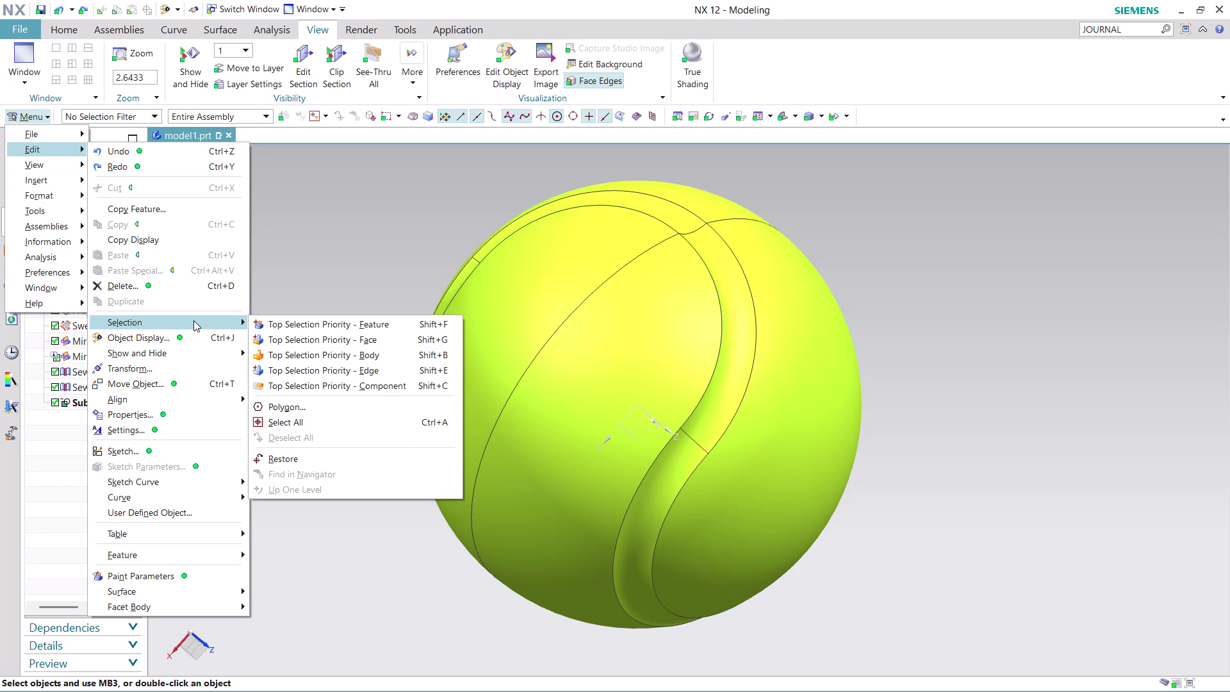
Browse the Edit > Selection menu, then list the faces overlapping at the seam in QuickPick.
click(324, 225)
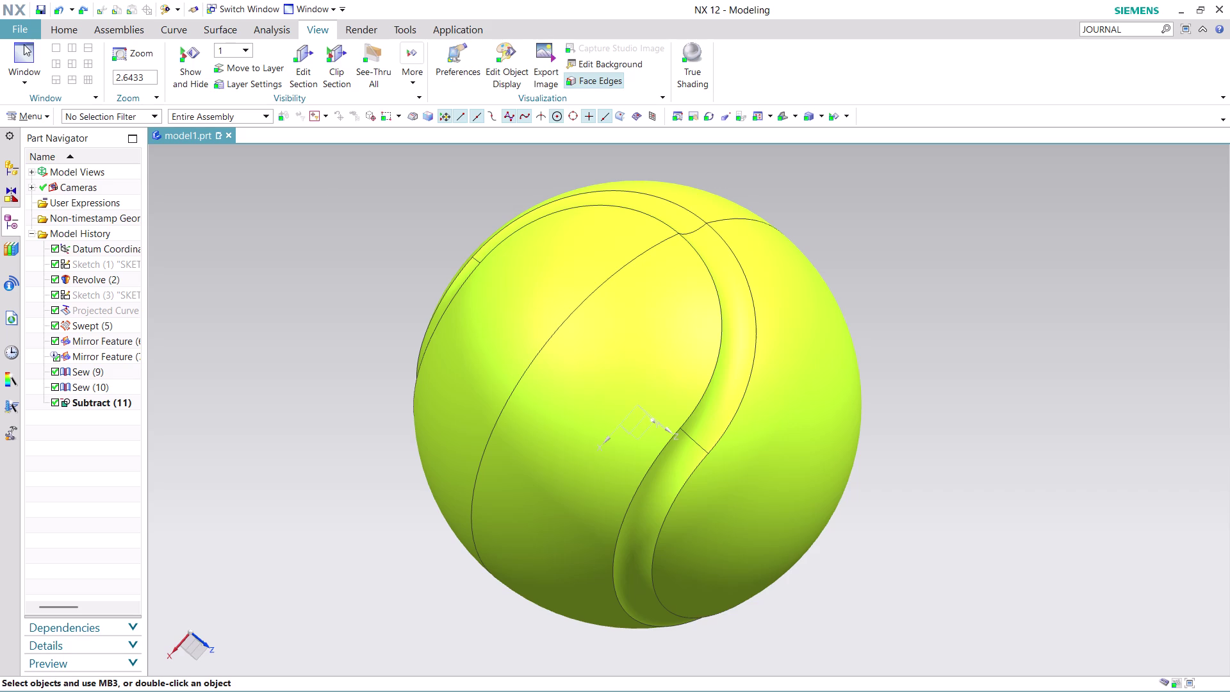
click(71, 29)
click(33, 118)
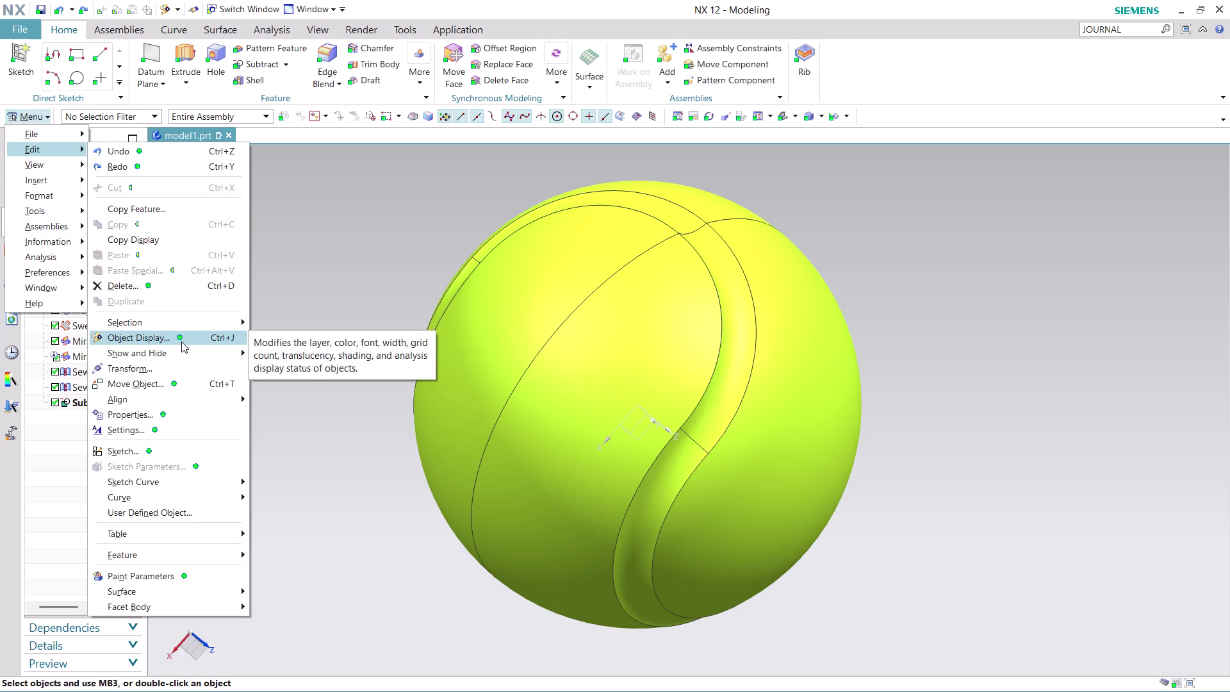
click(180, 318)
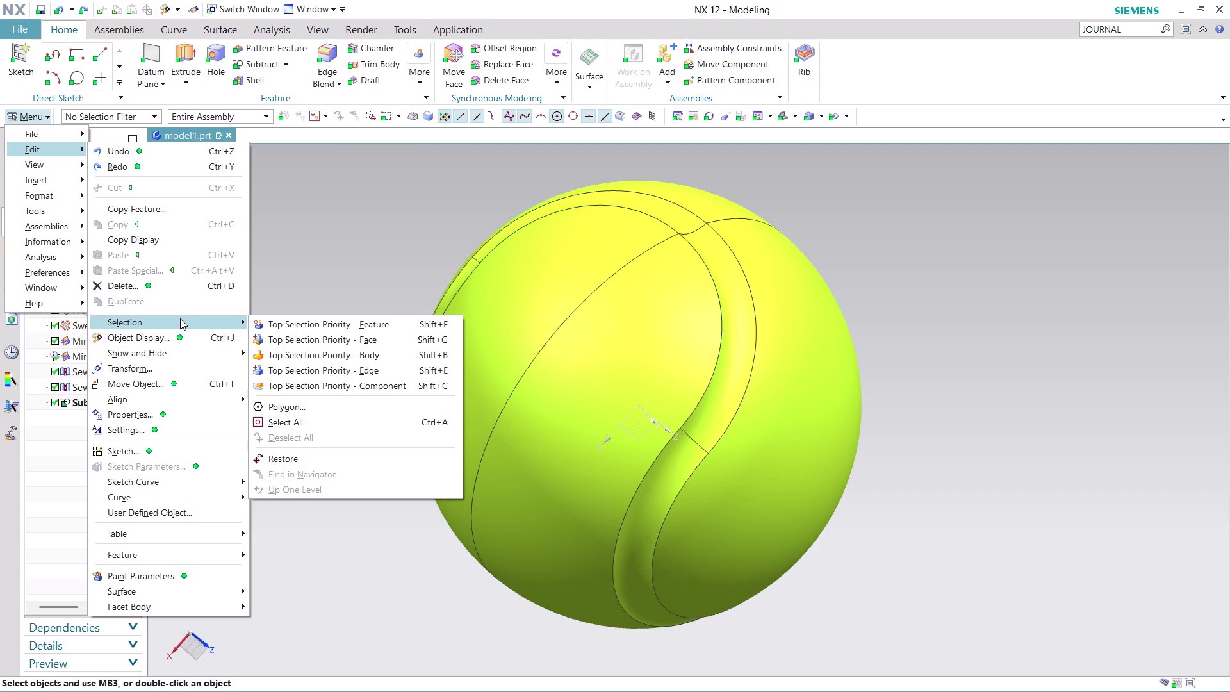
click(294, 342)
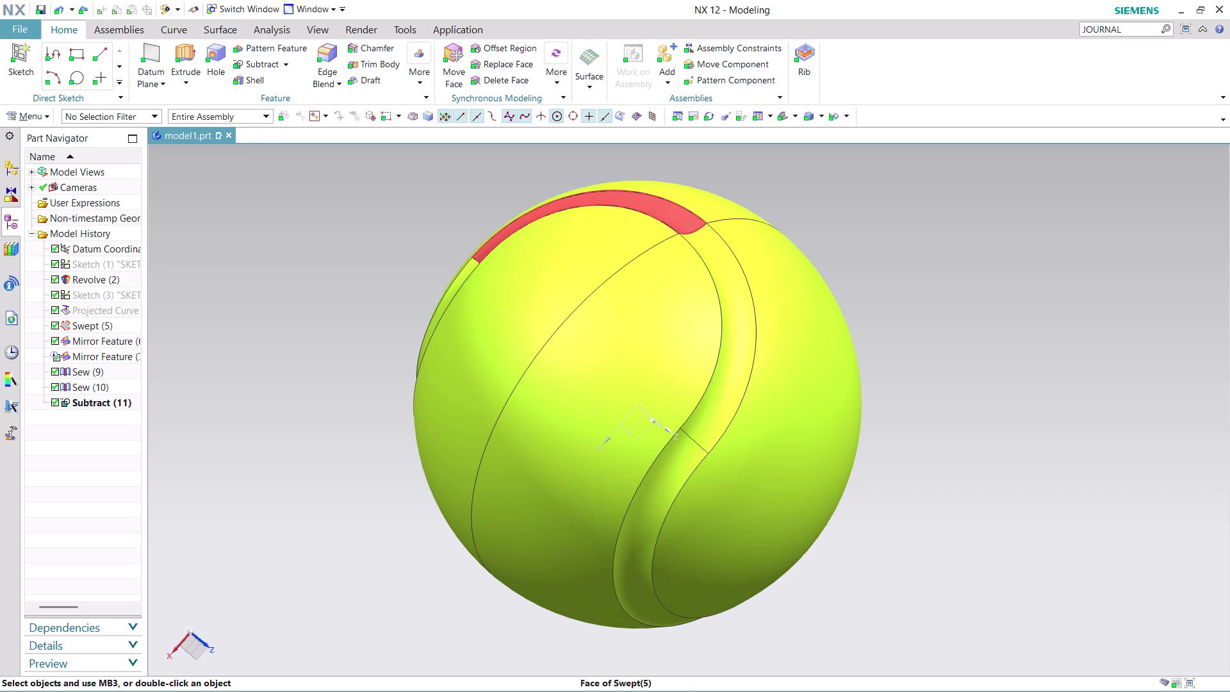
click(735, 296)
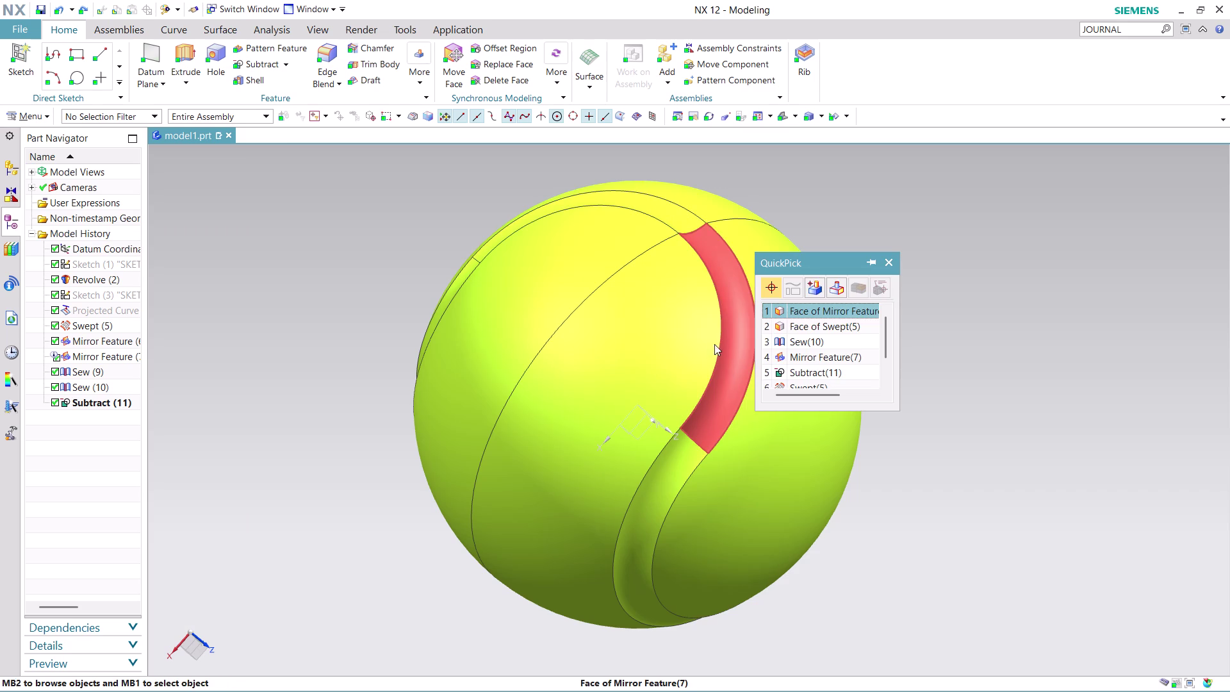
Select the two seam groove faces, orbiting to check the seam.
click(820, 309)
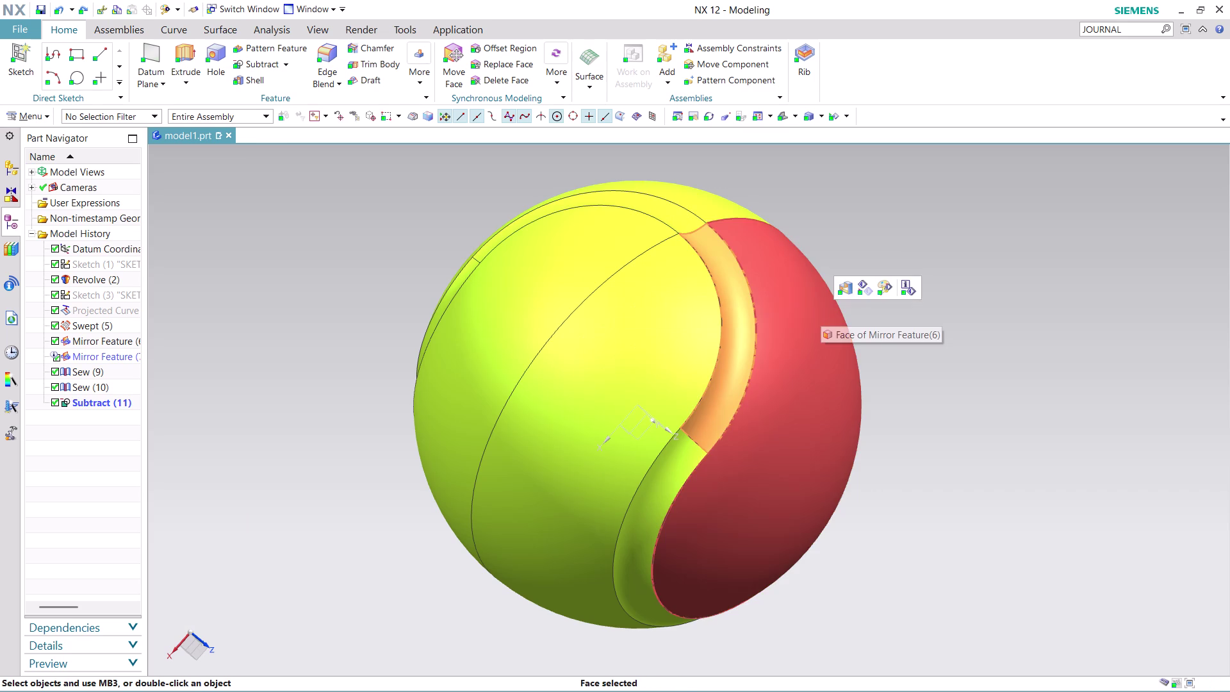
click(669, 211)
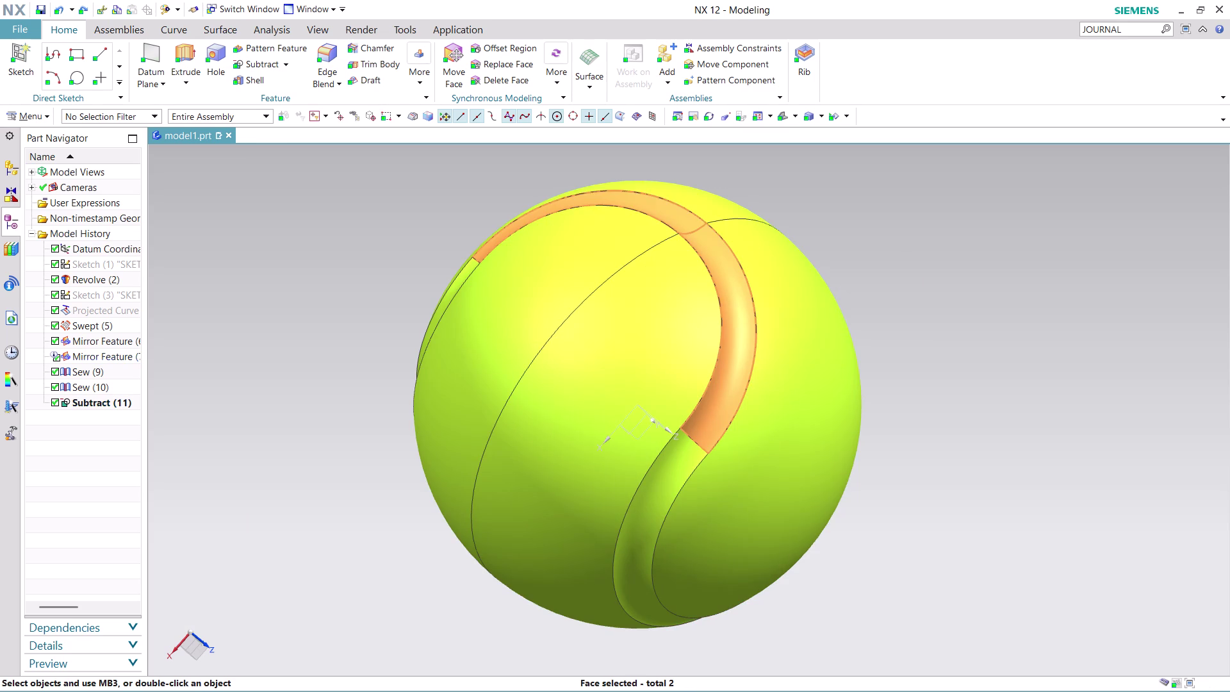
middle_drag(899, 270, 919, 223)
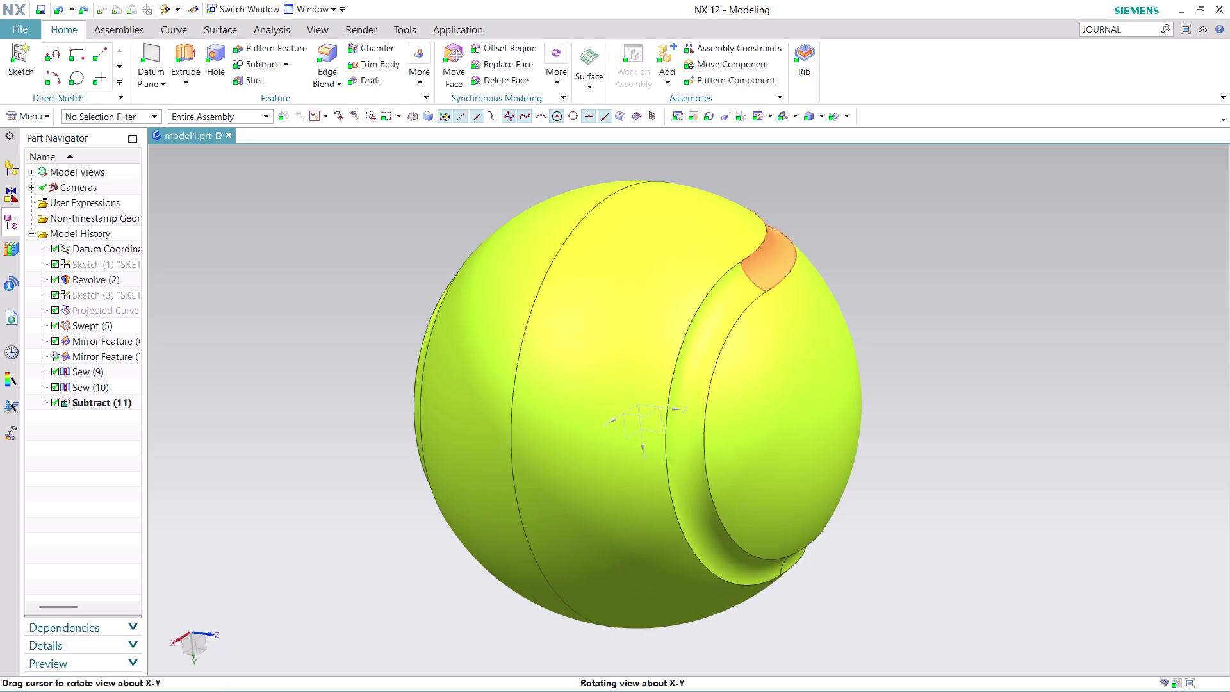
middle_drag(920, 222, 906, 276)
middle_click(906, 276)
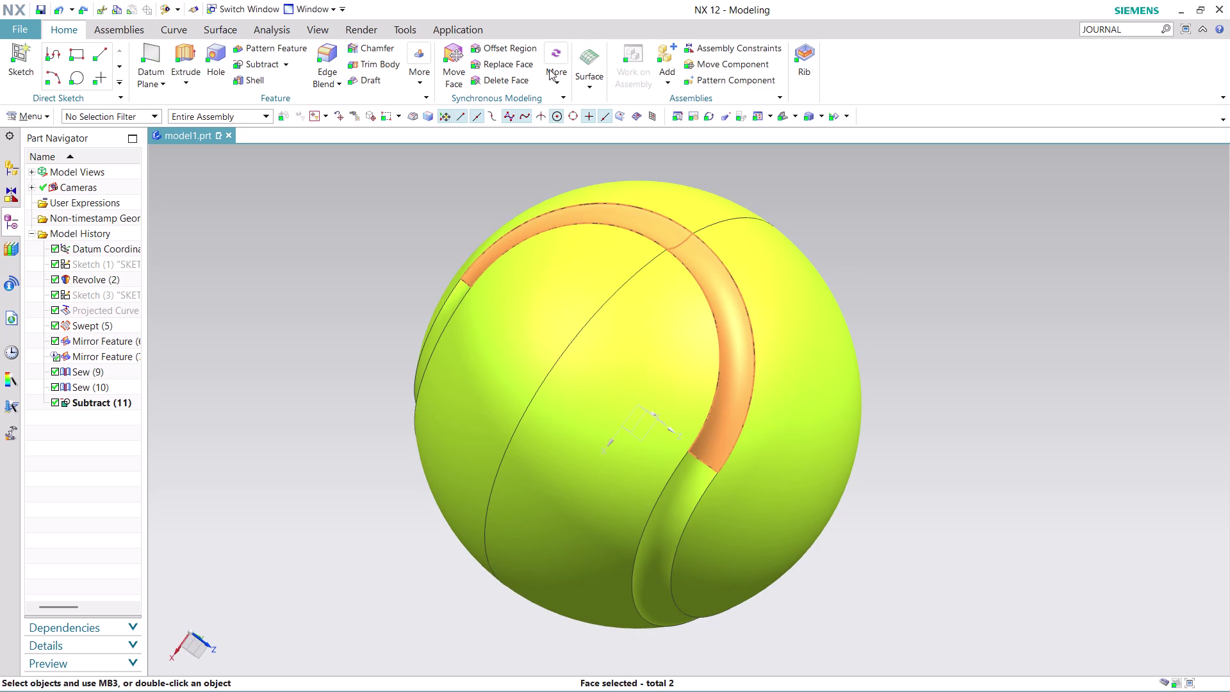
Recolour the selected seam faces White through Edit Object Display.
click(310, 29)
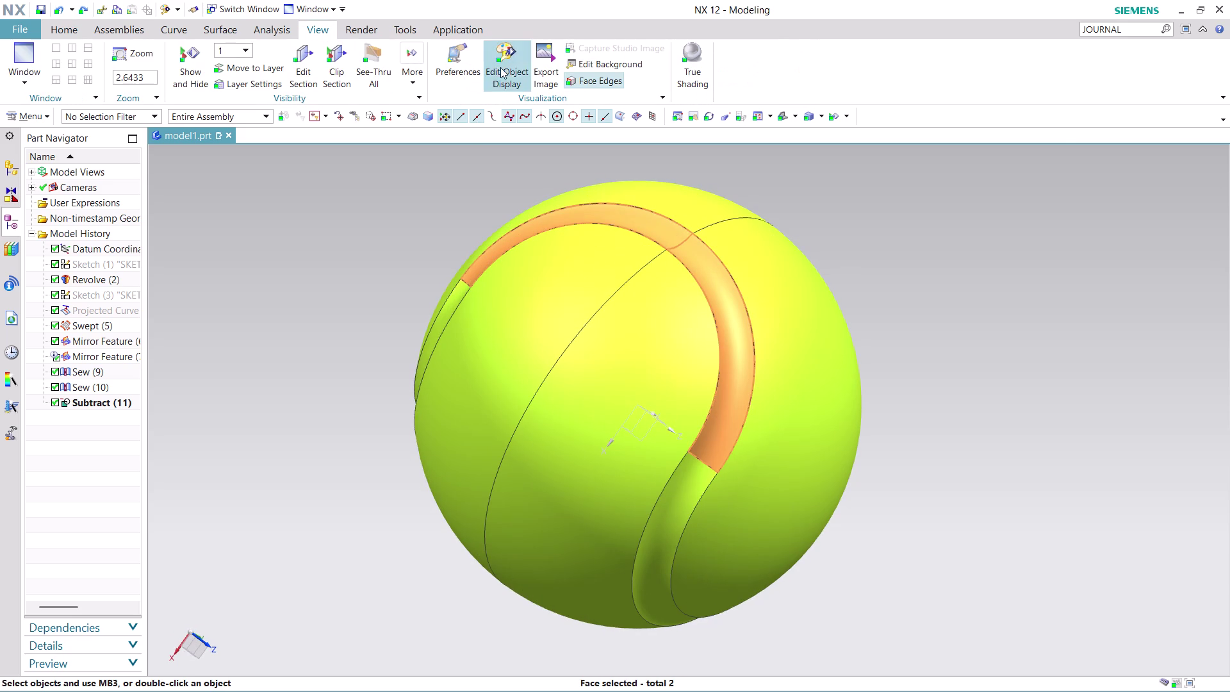
click(510, 68)
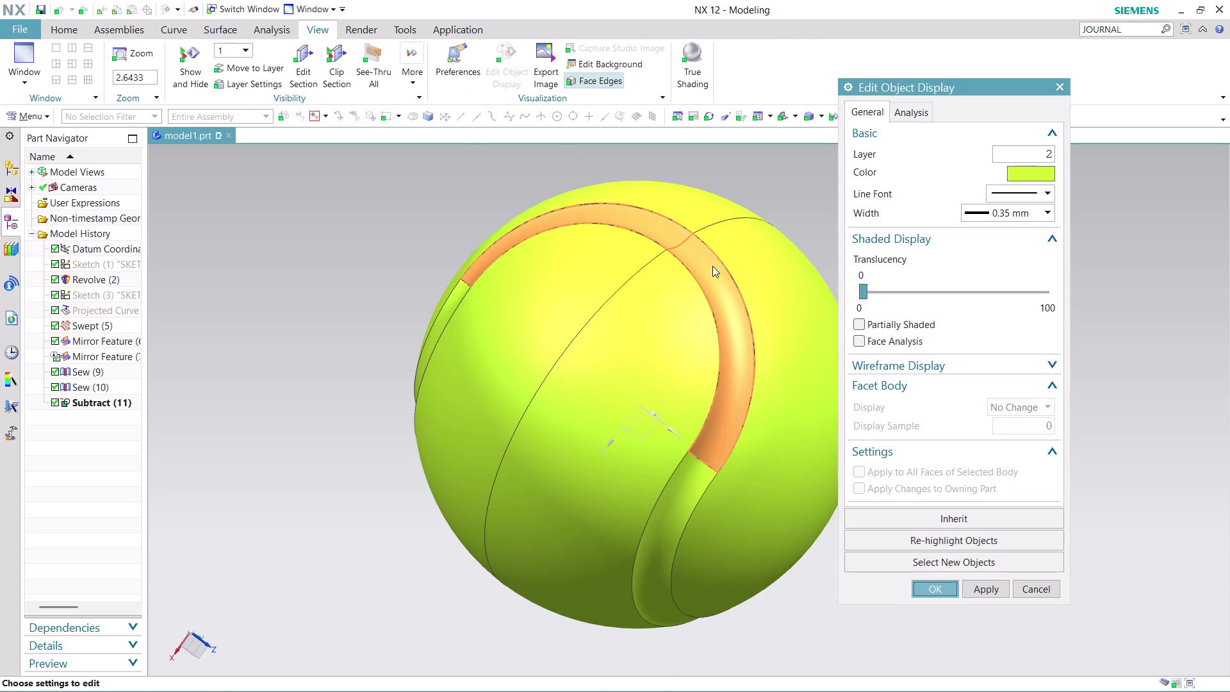
click(1032, 169)
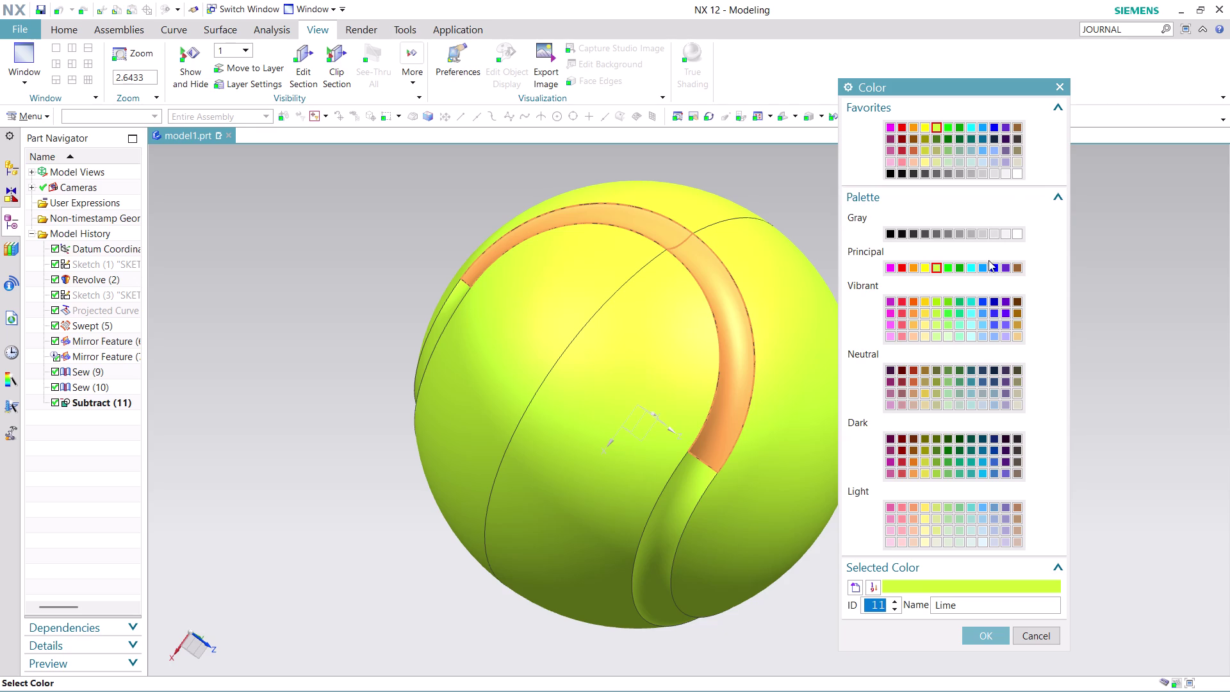
click(1021, 233)
click(985, 633)
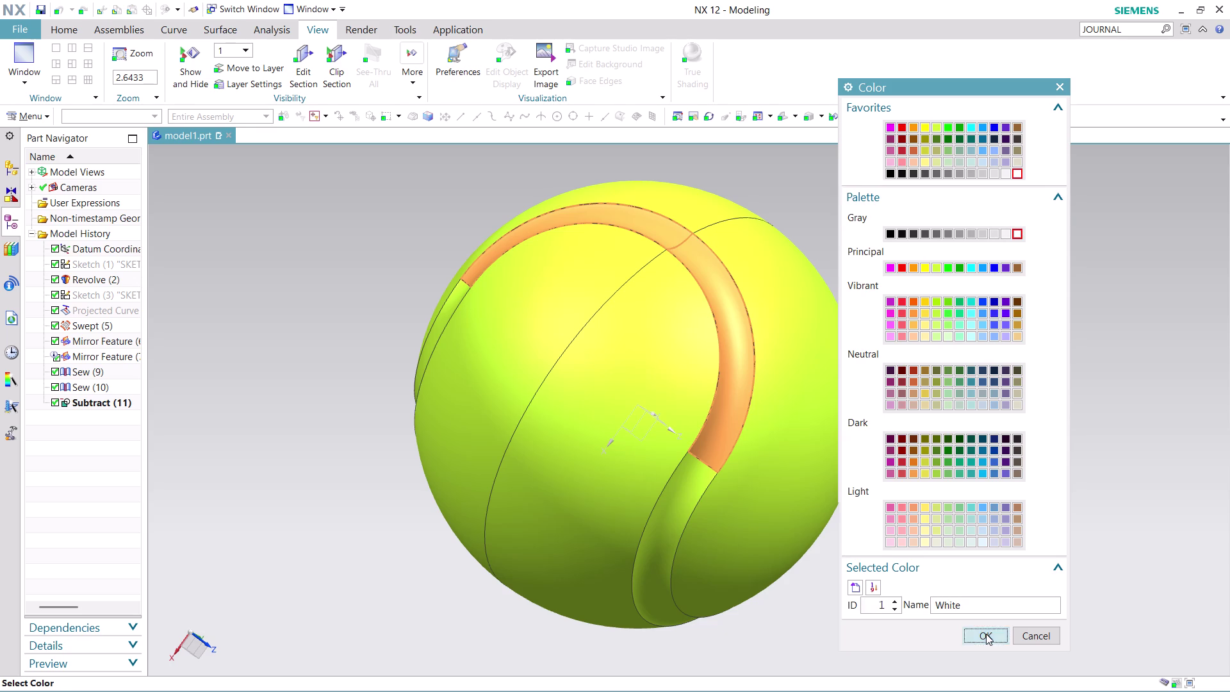
click(982, 588)
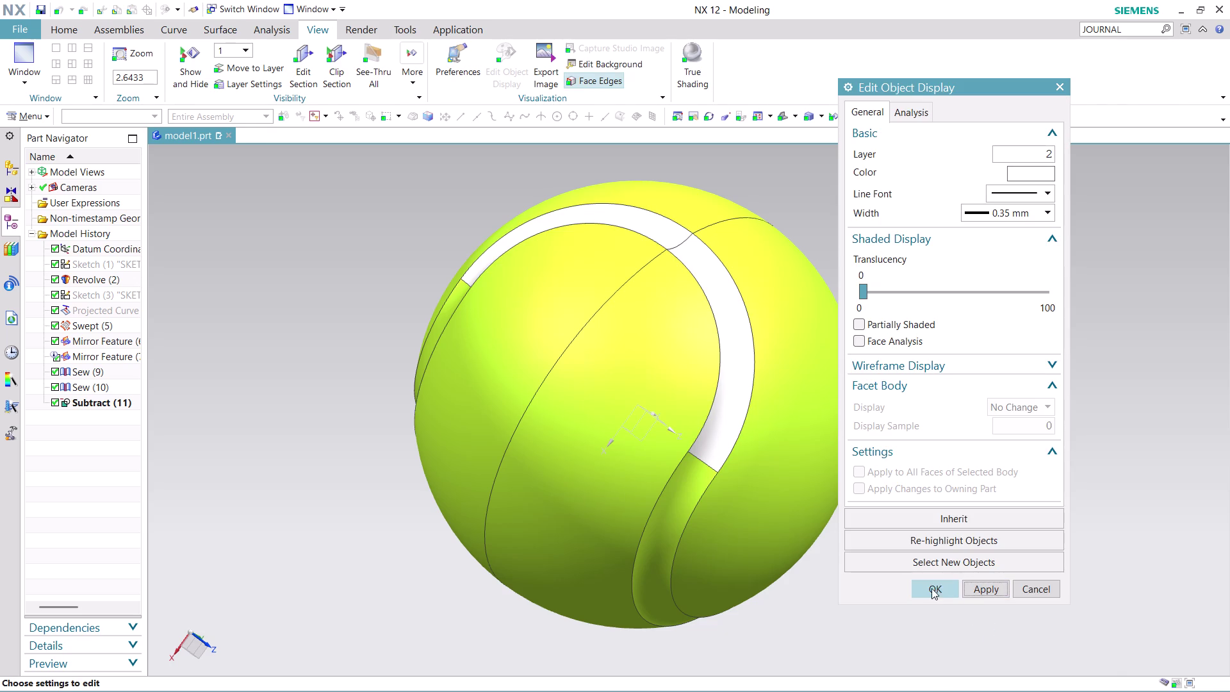
click(931, 588)
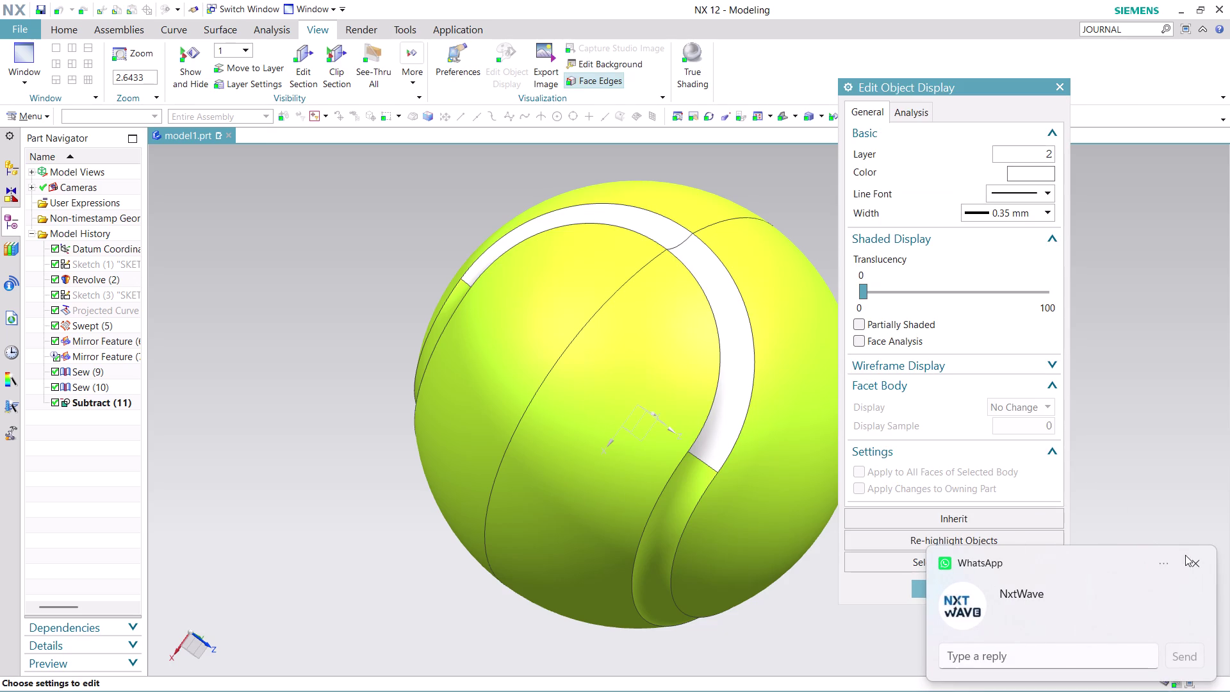
click(1191, 564)
click(943, 589)
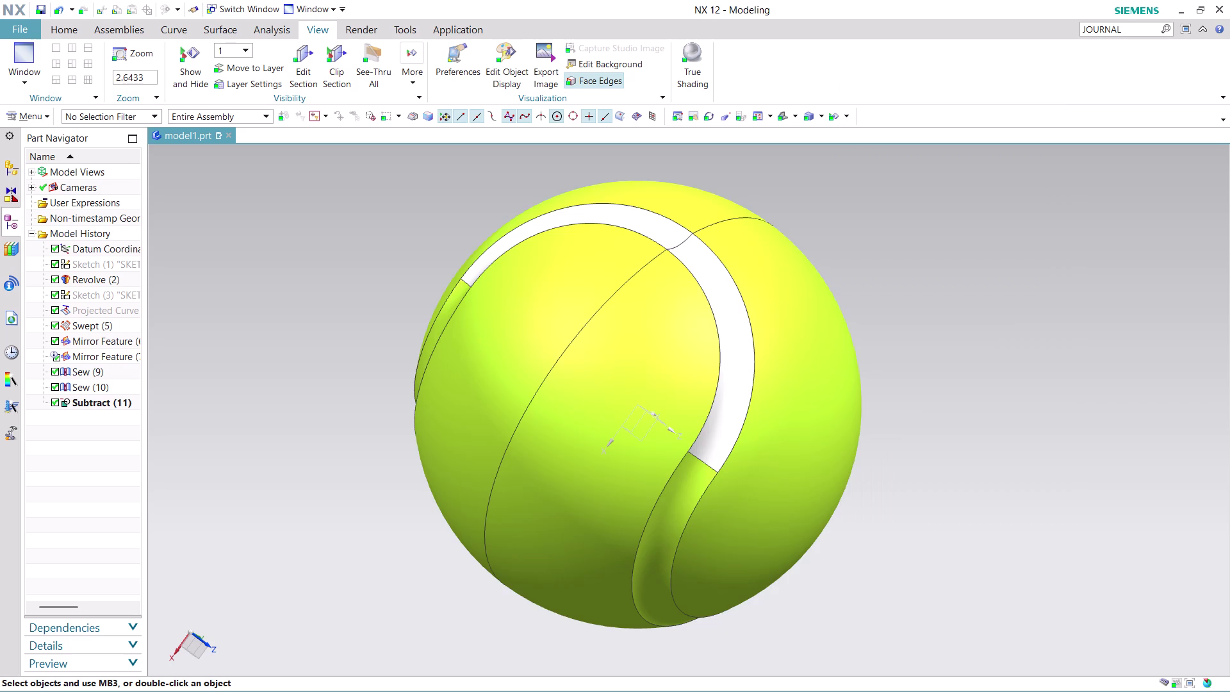
Orbit the ball to inspect the white seam and browse the main menu.
scroll(down, 3)
scroll(up, 3)
middle_drag(888, 398, 613, 442)
scroll(up, 3)
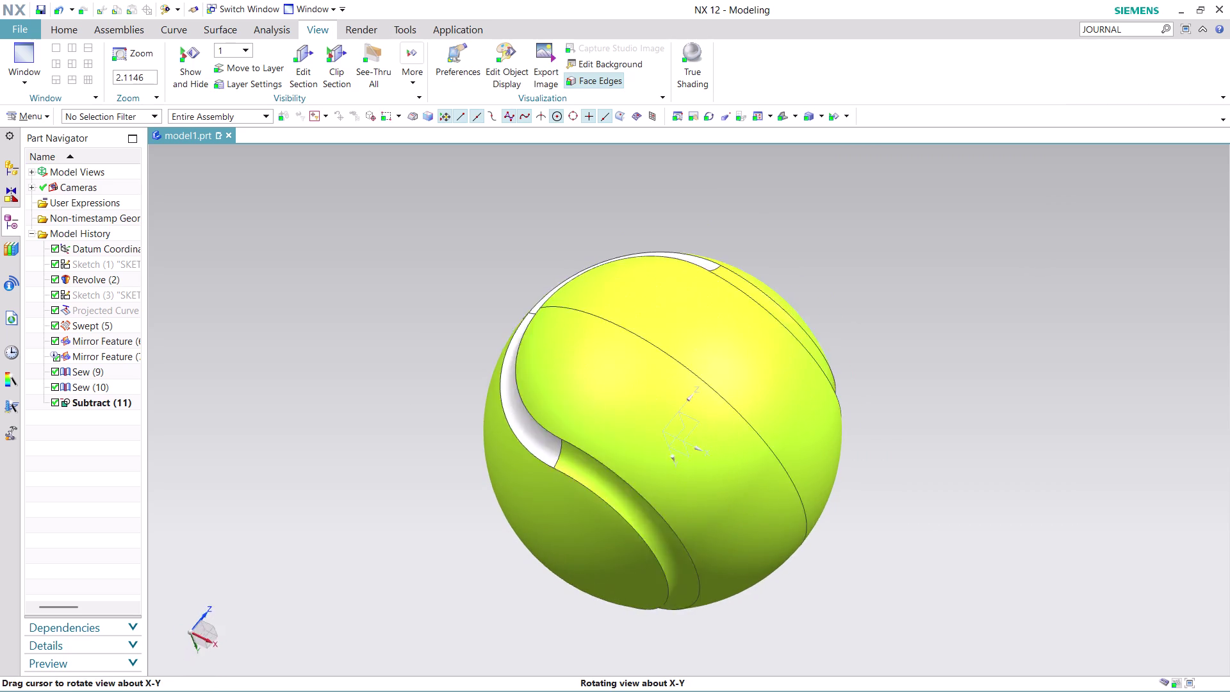
middle_drag(612, 443, 465, 526)
middle_drag(468, 519, 475, 516)
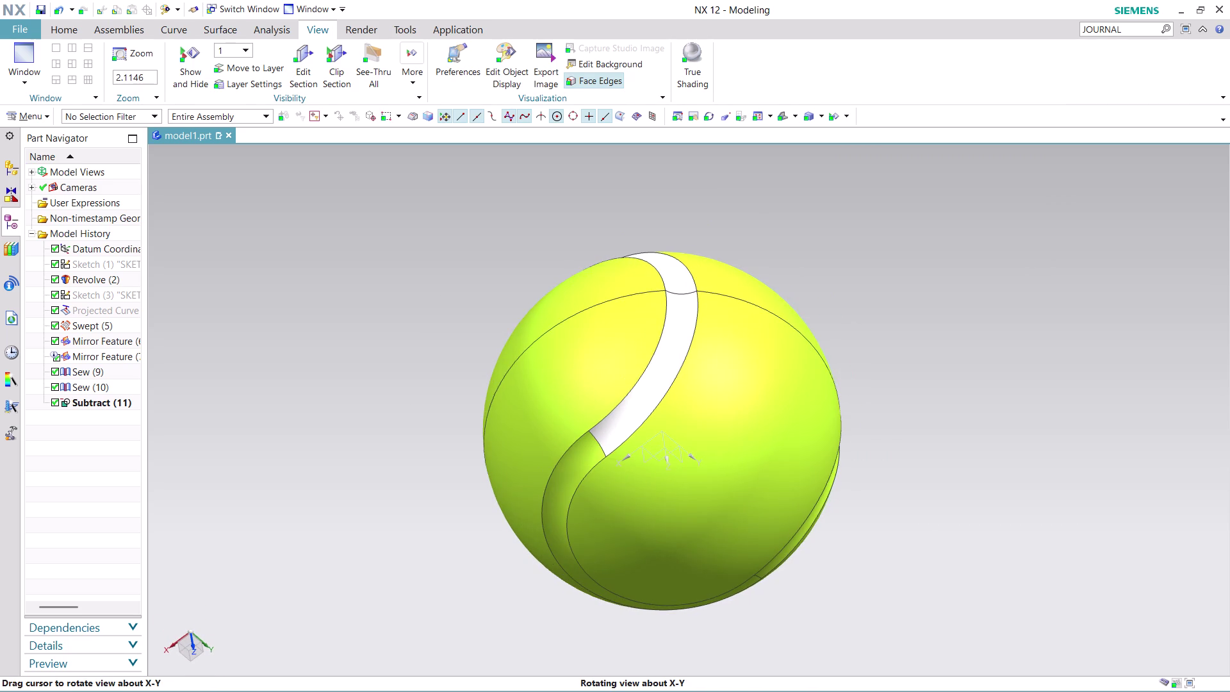
middle_drag(475, 516, 476, 518)
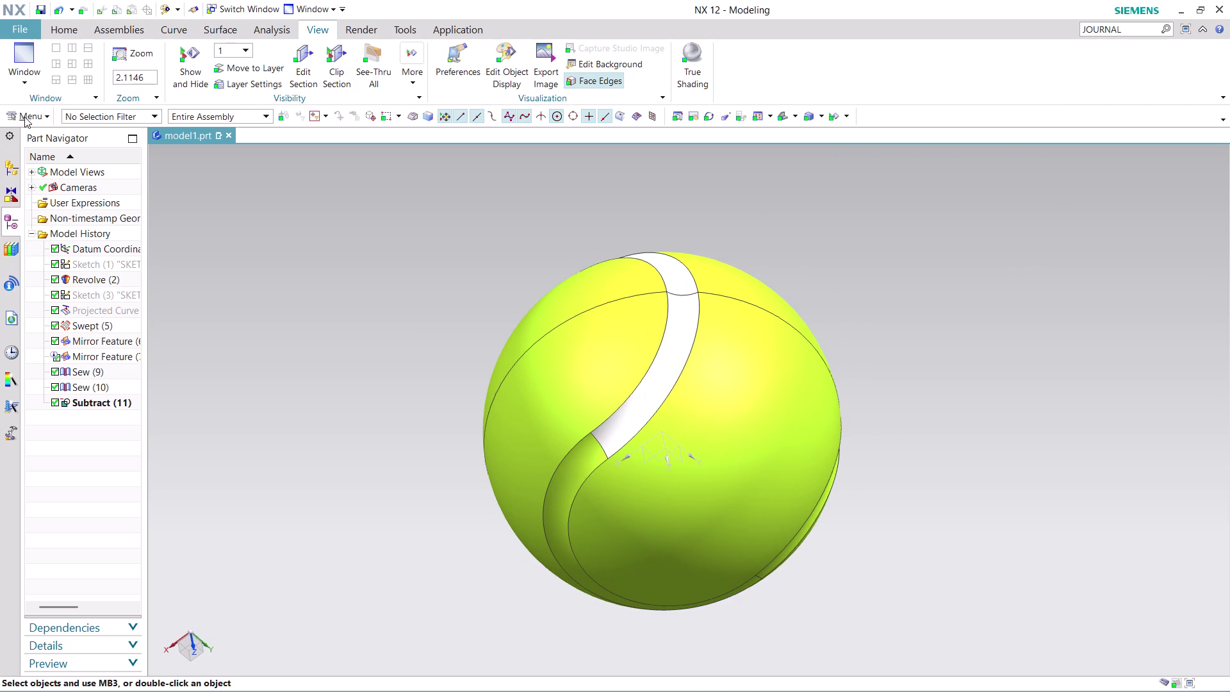
click(26, 116)
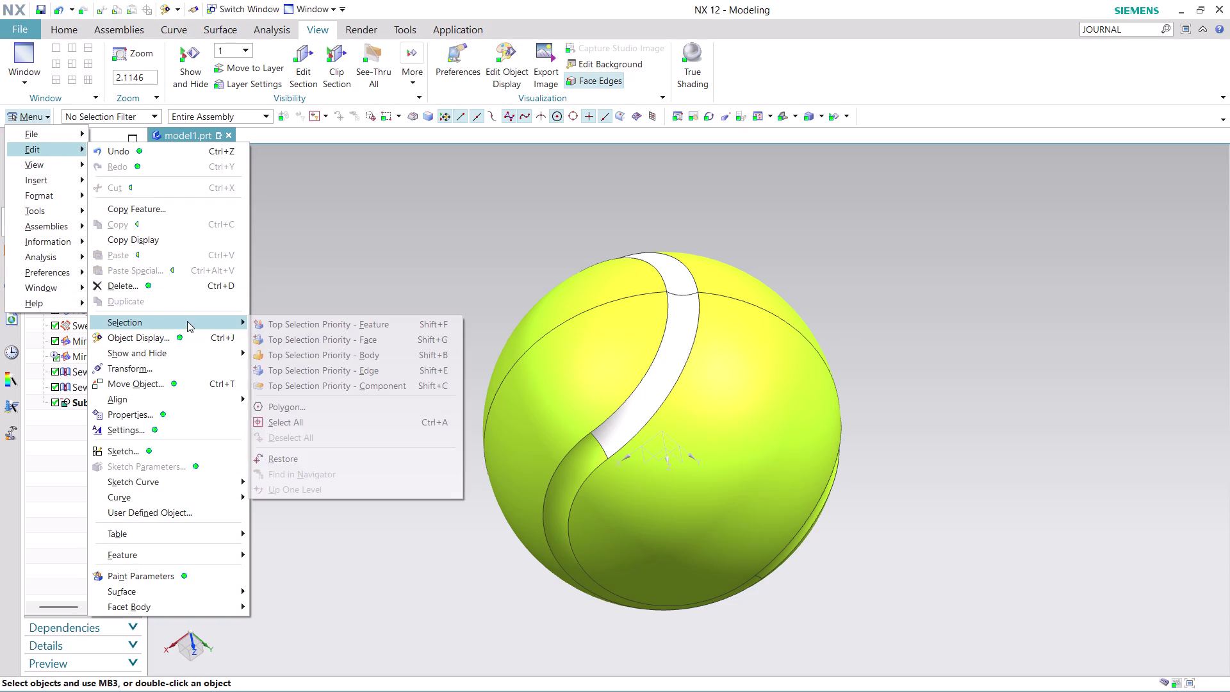
click(375, 337)
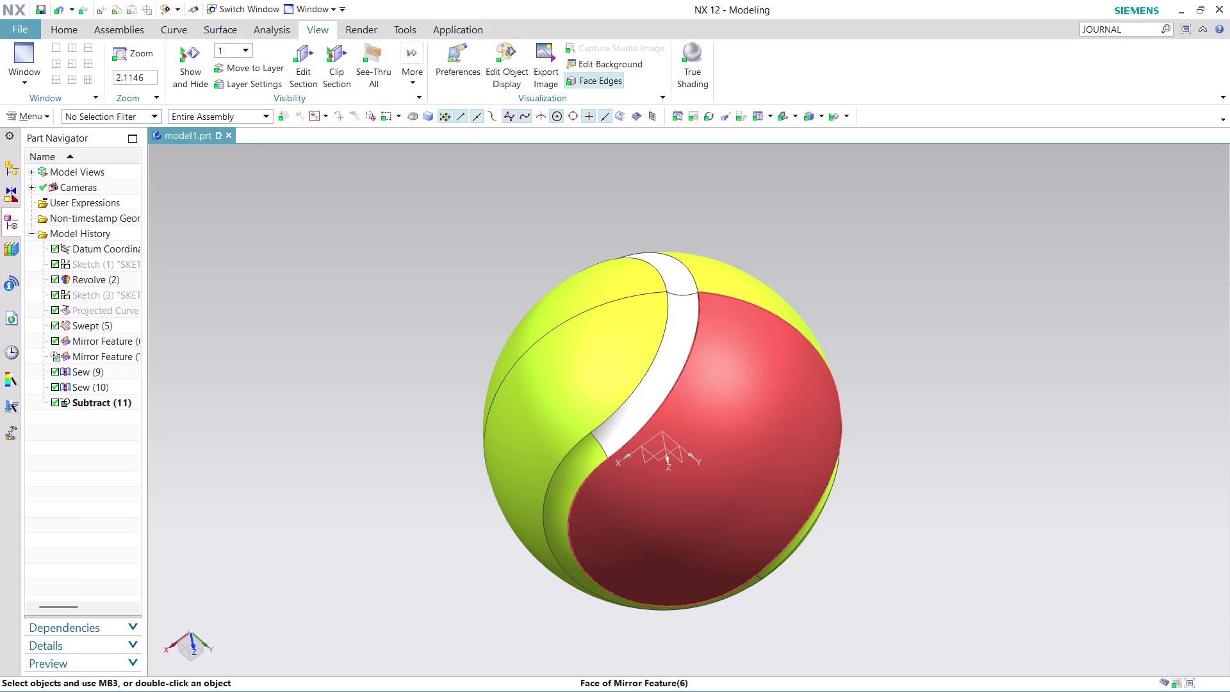
Select the remaining seam groove faces and open Edit Object Display for them.
click(584, 470)
scroll(down, 3)
middle_drag(909, 456, 893, 431)
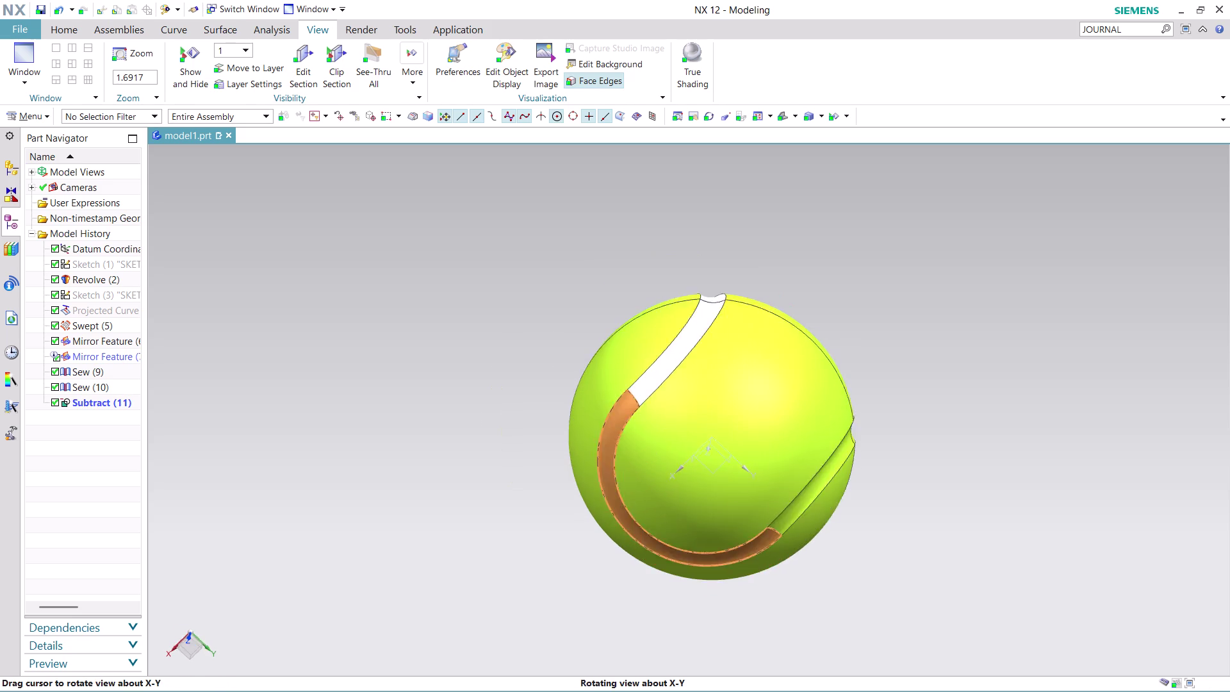
middle_drag(893, 431, 830, 391)
click(715, 390)
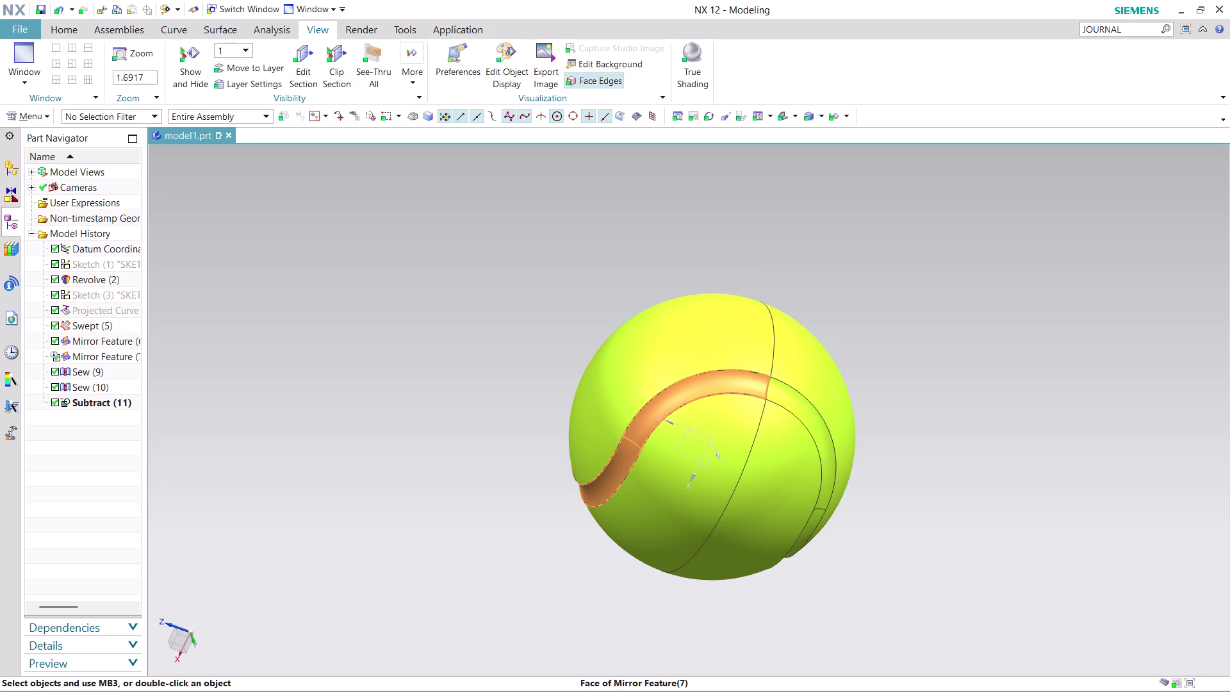
click(799, 399)
middle_drag(894, 440, 835, 374)
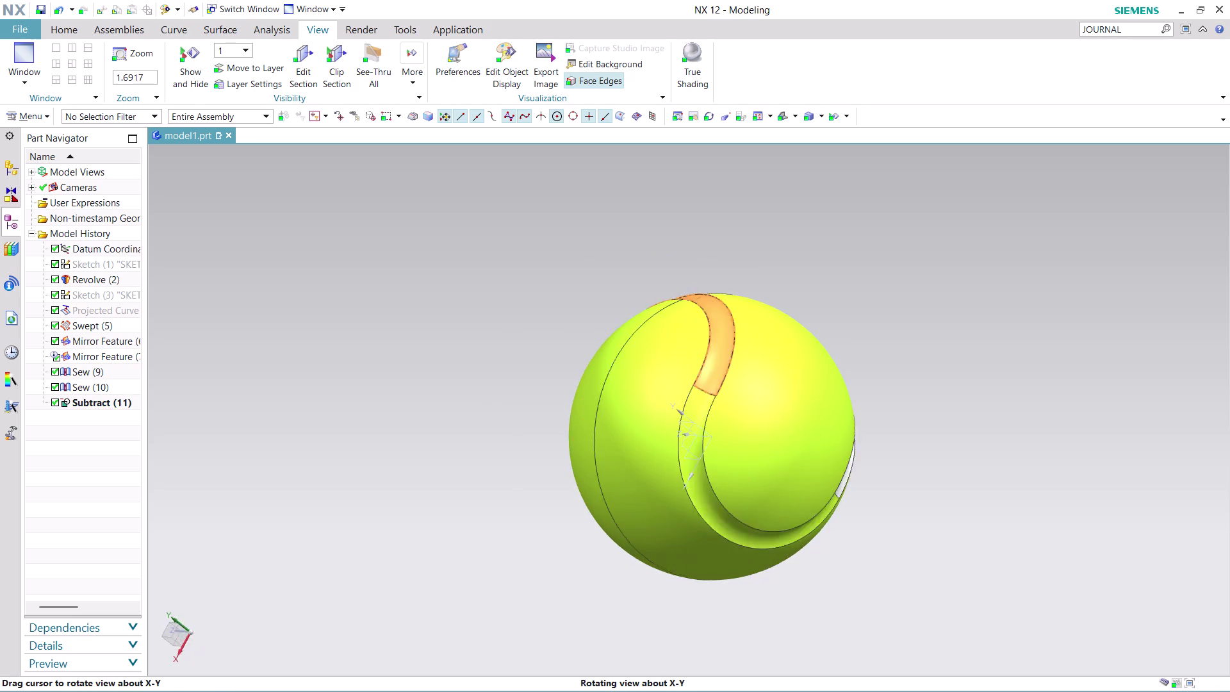
middle_drag(835, 374, 795, 326)
click(750, 426)
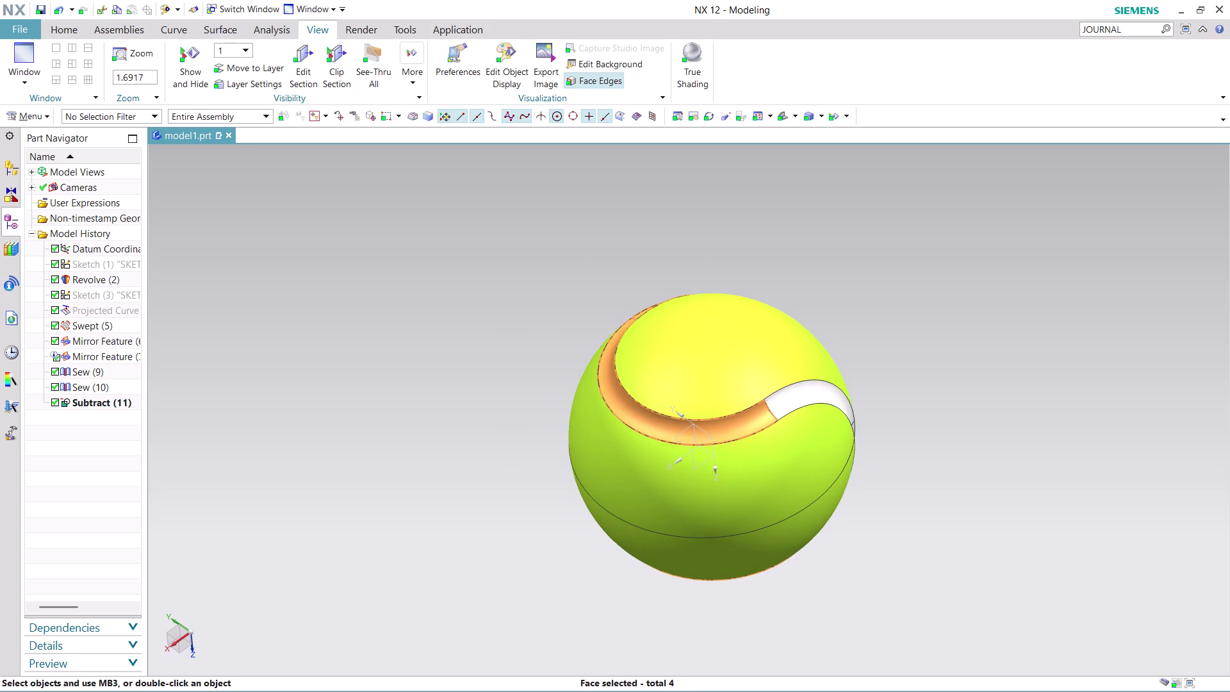
middle_drag(854, 312, 895, 380)
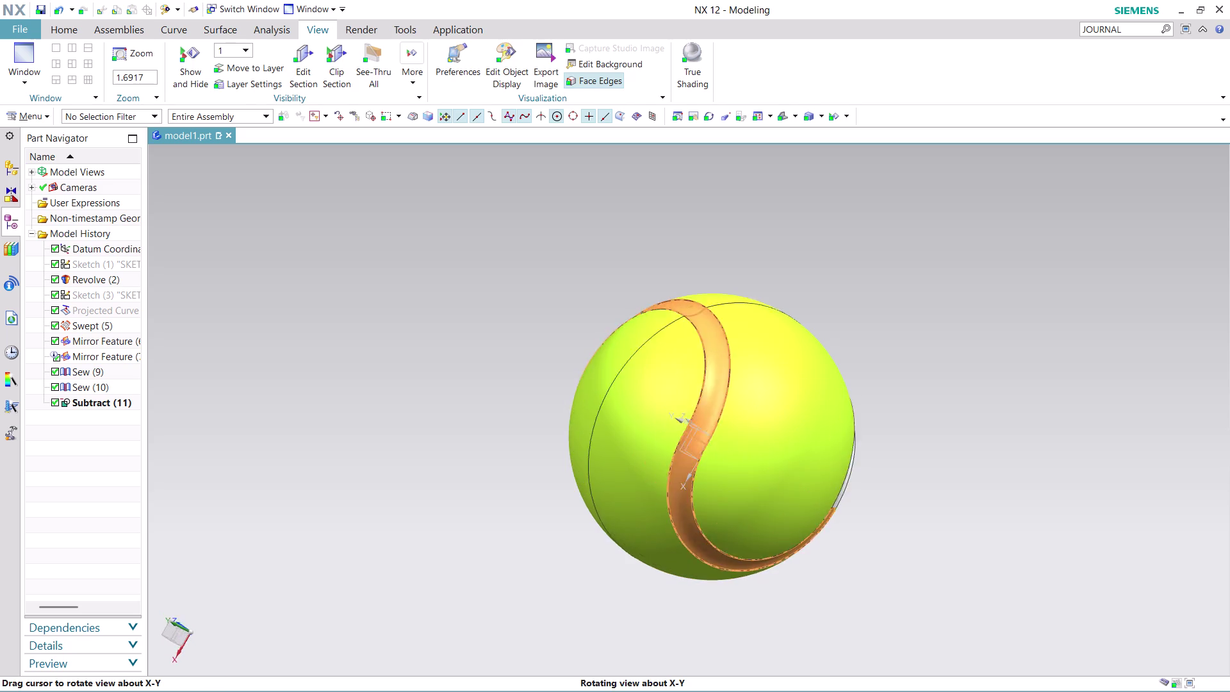
middle_drag(895, 379, 757, 541)
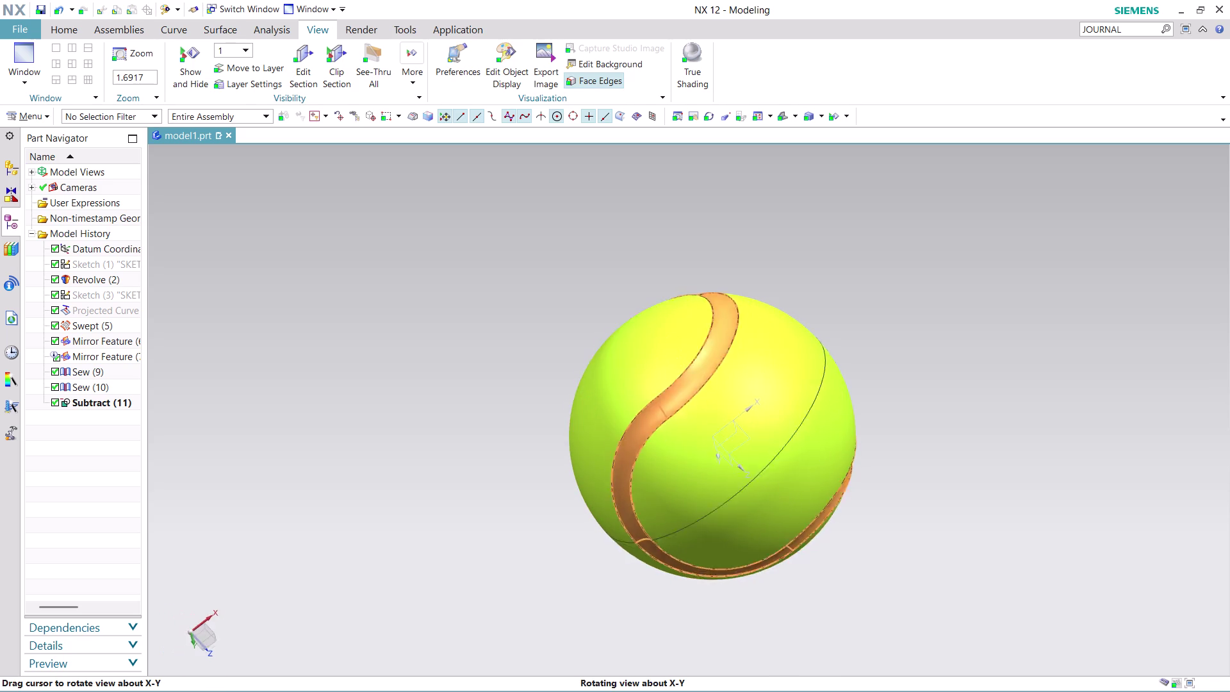
middle_drag(757, 541, 650, 342)
middle_drag(650, 341, 645, 333)
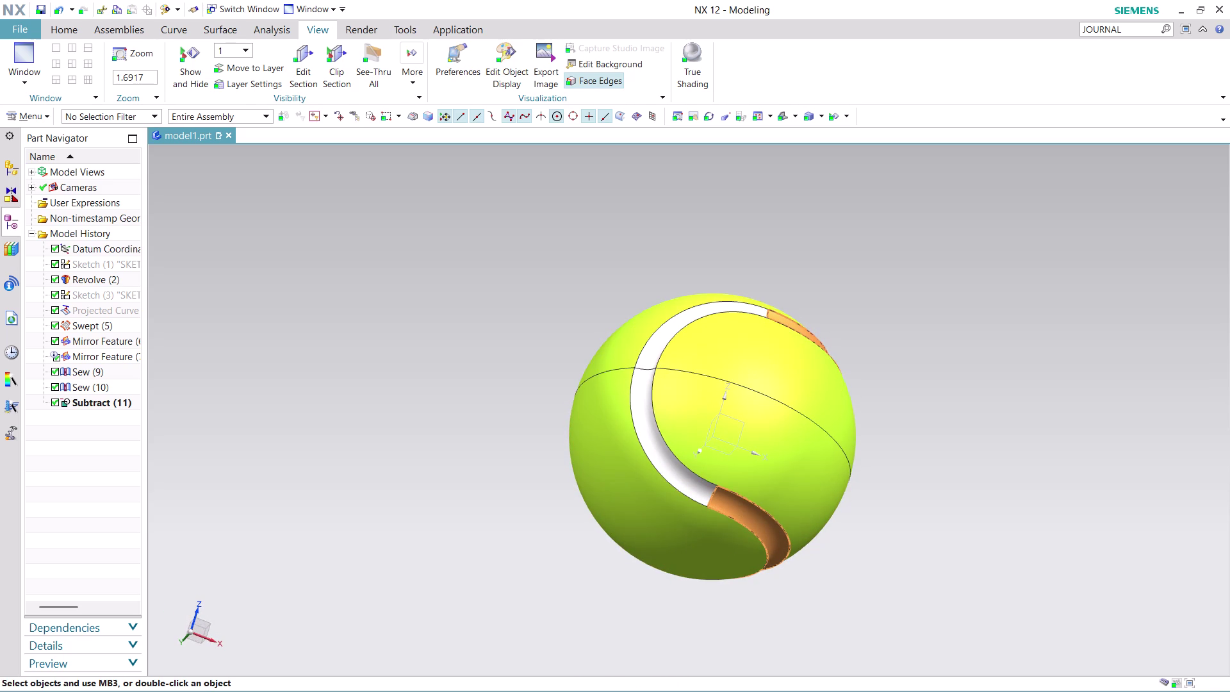
click(515, 52)
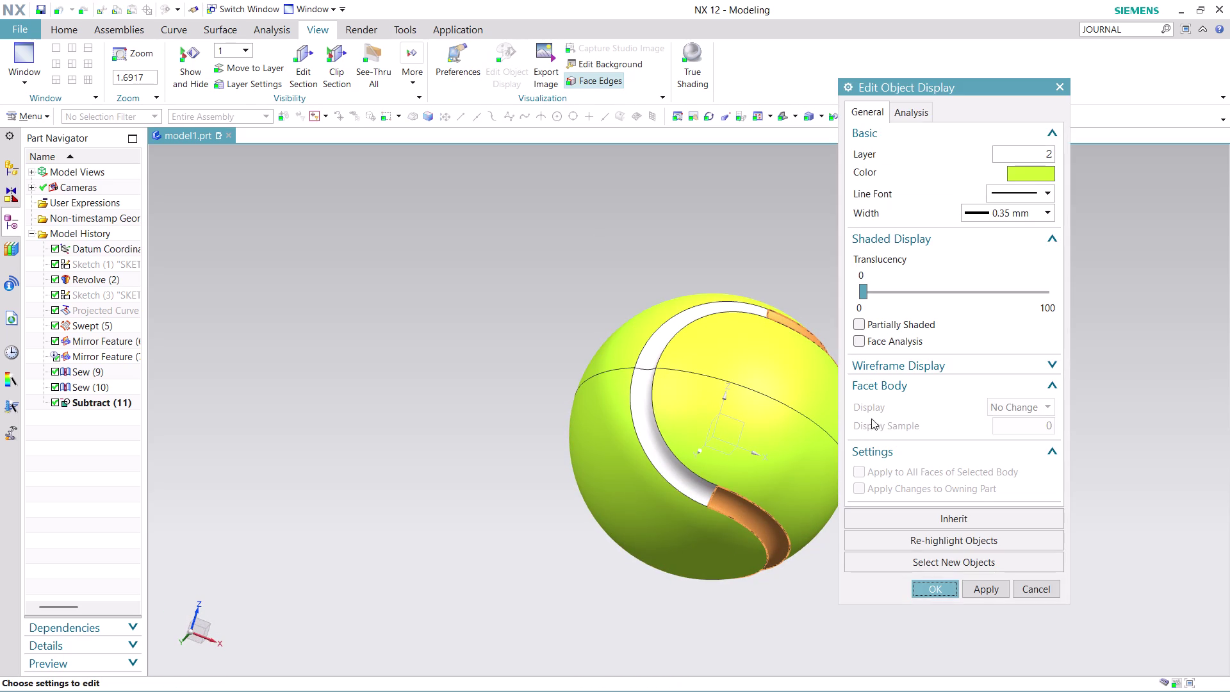
Set the seam faces to layer 1 and colour White.
click(1028, 154)
drag(1043, 152, 1063, 148)
key(1)
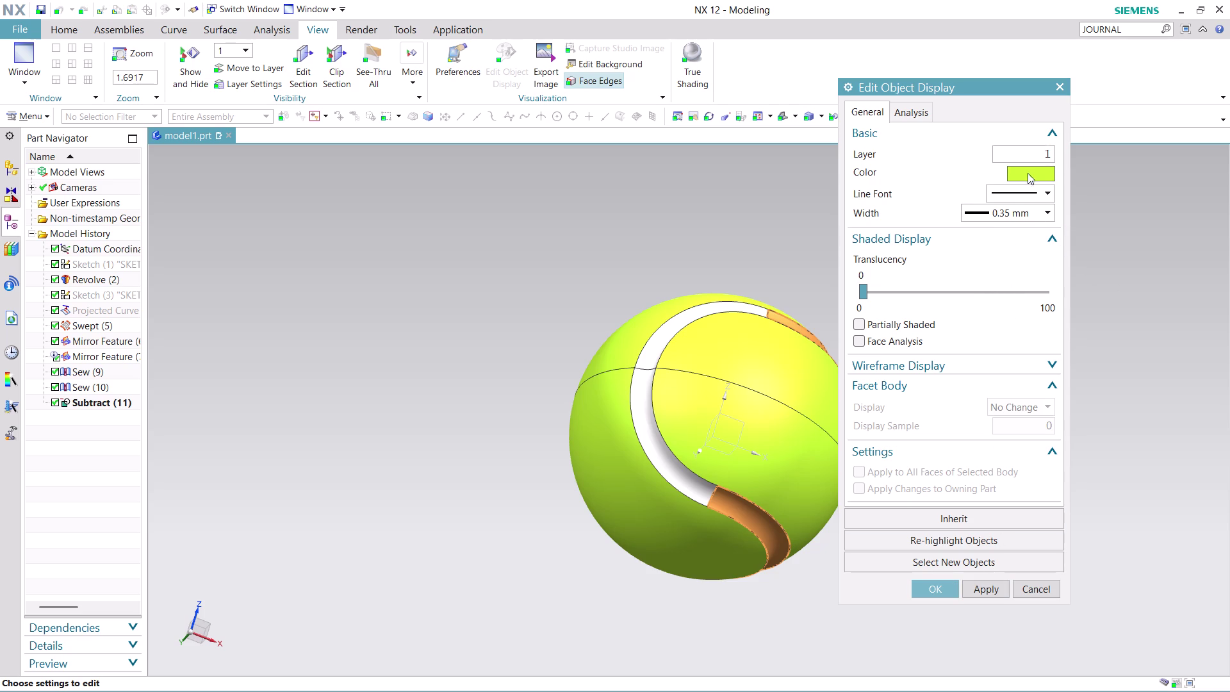
click(1027, 169)
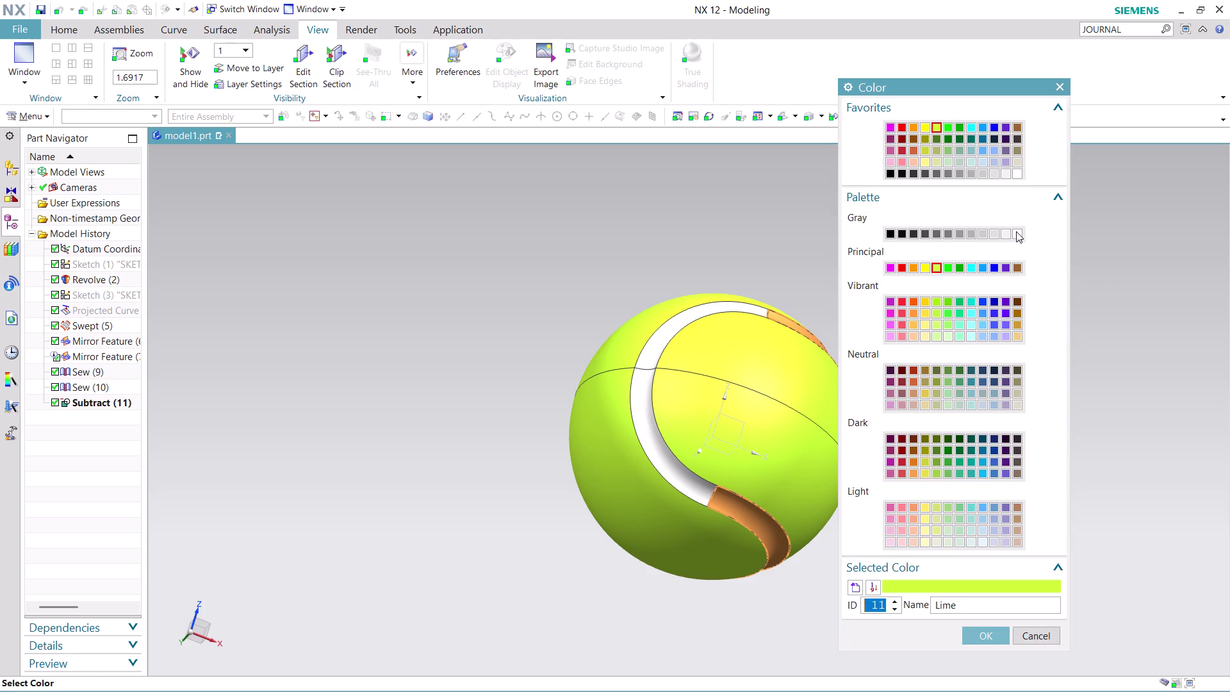
click(1018, 172)
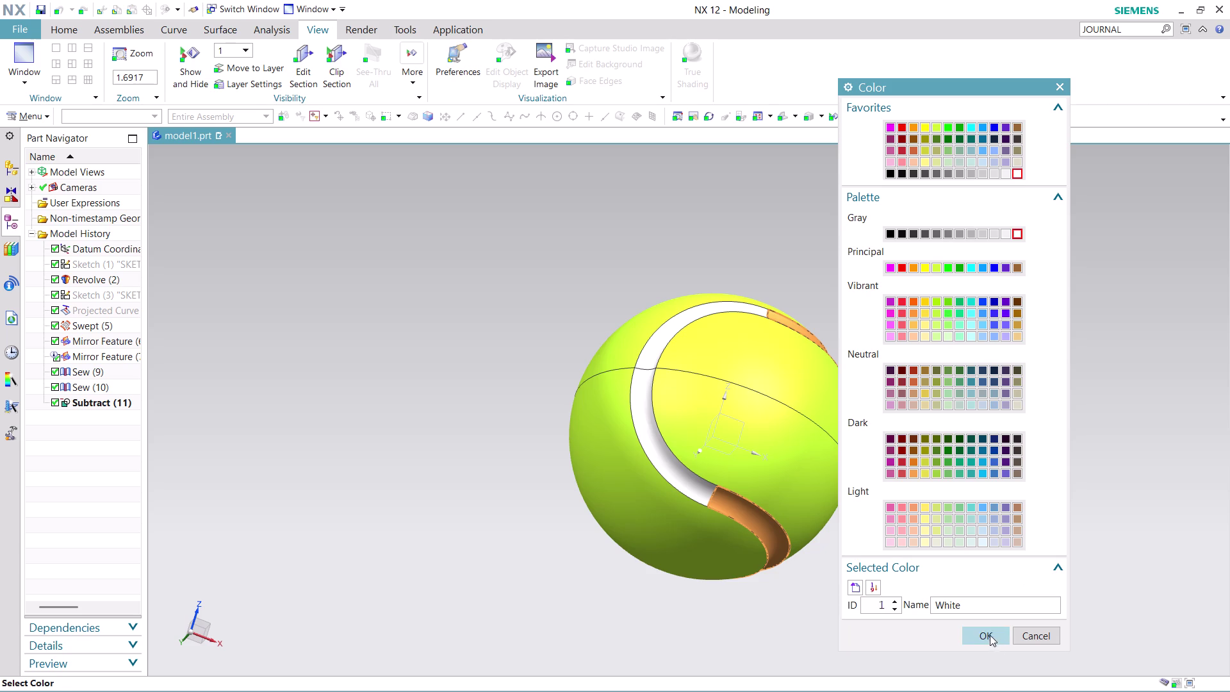
click(990, 631)
Apply the white colour, close Edit Object Display, and orbit to inspect the seam.
click(986, 583)
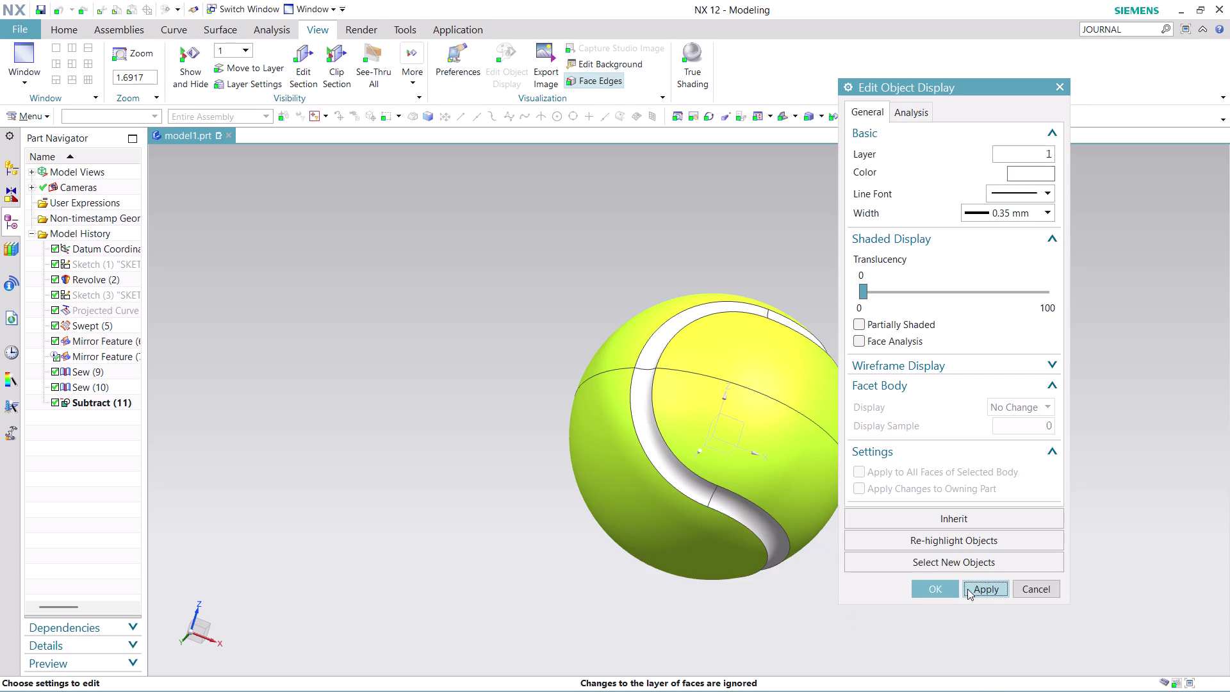
click(947, 584)
scroll(down, 3)
middle_drag(913, 588, 891, 528)
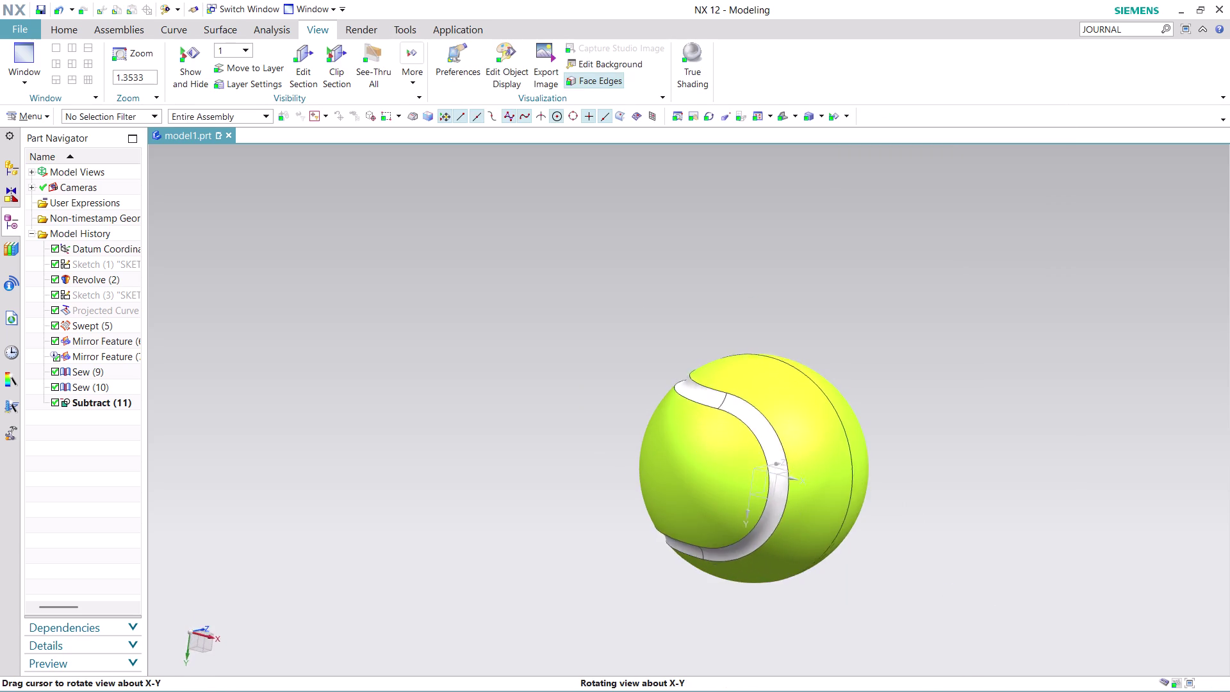
middle_drag(891, 527, 868, 335)
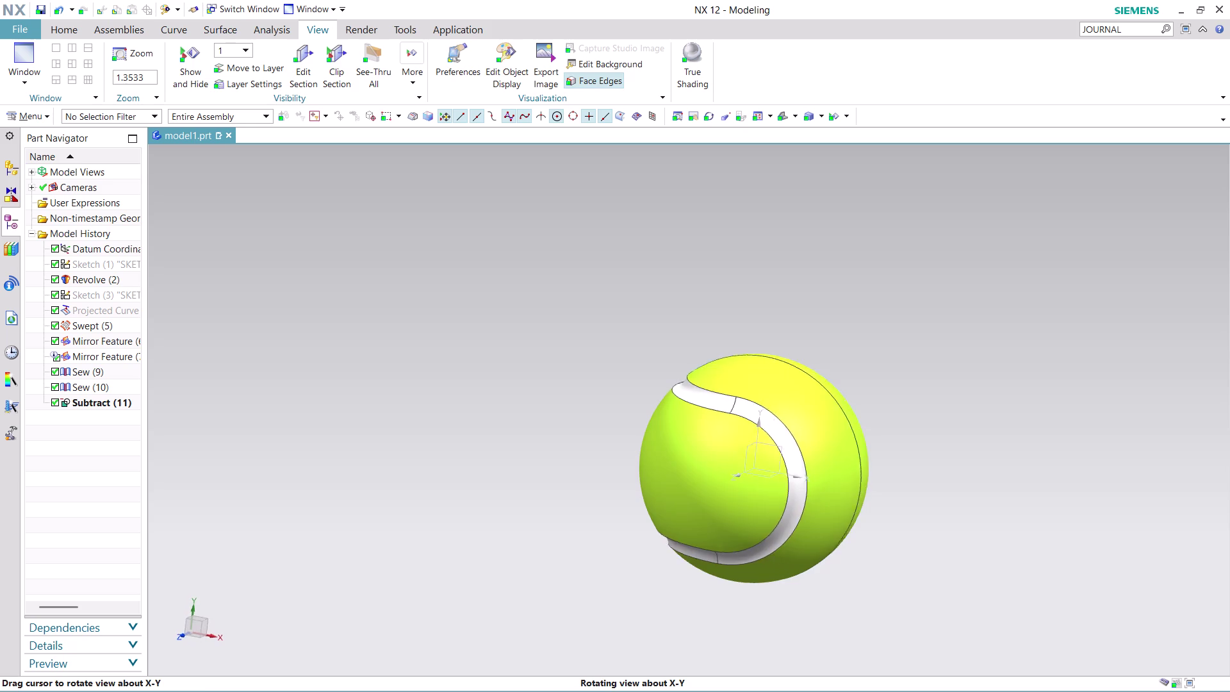
middle_drag(868, 335, 836, 336)
Orbit and zoom around the ball to follow the white seam on all sides.
scroll(down, 3)
scroll(up, 3)
middle_drag(887, 500, 870, 508)
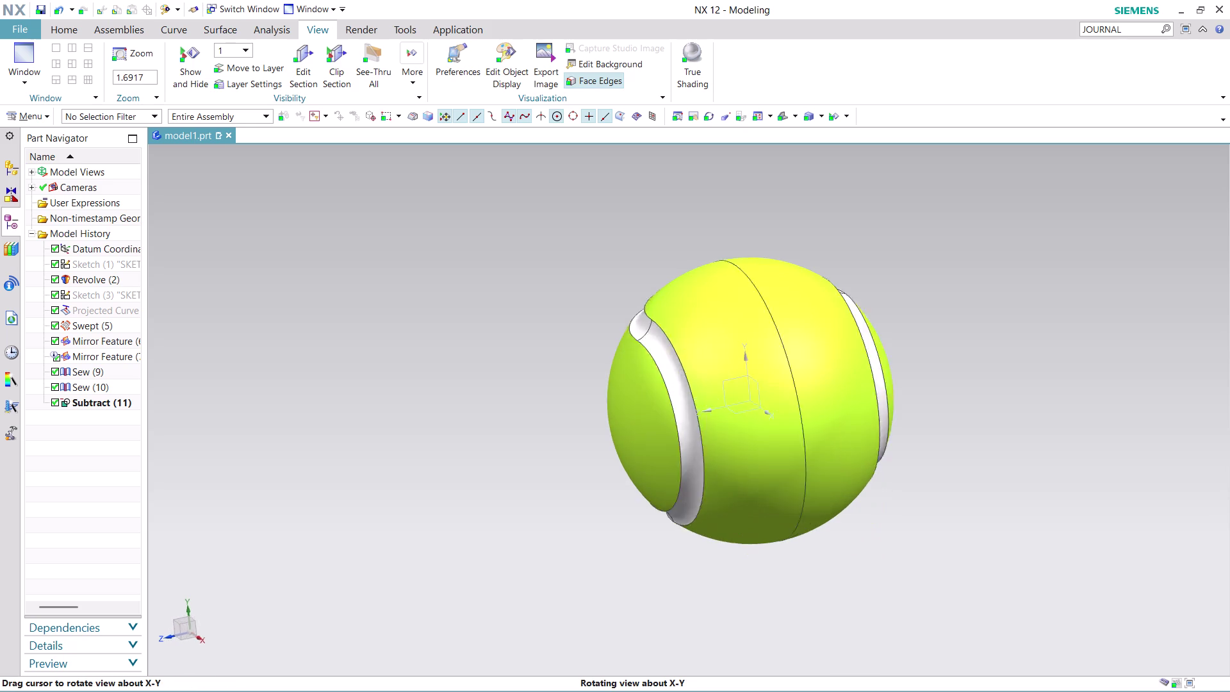
middle_drag(870, 507, 738, 510)
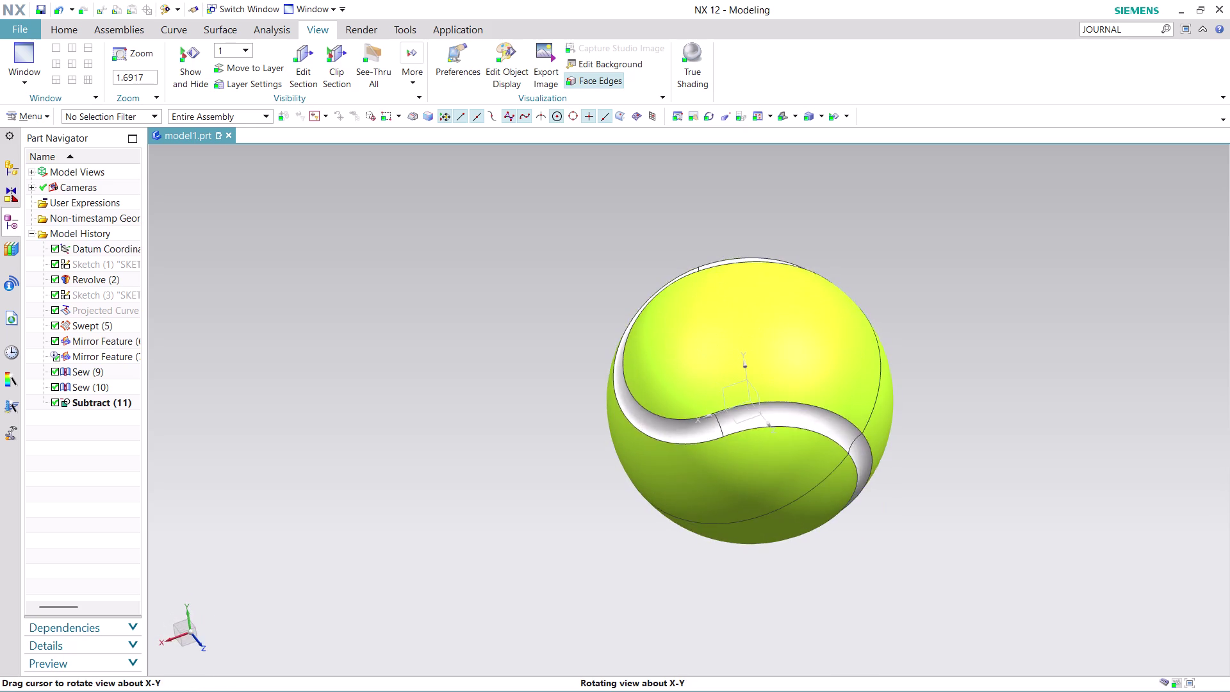
middle_drag(738, 510, 734, 535)
scroll(up, 3)
middle_drag(915, 469, 933, 476)
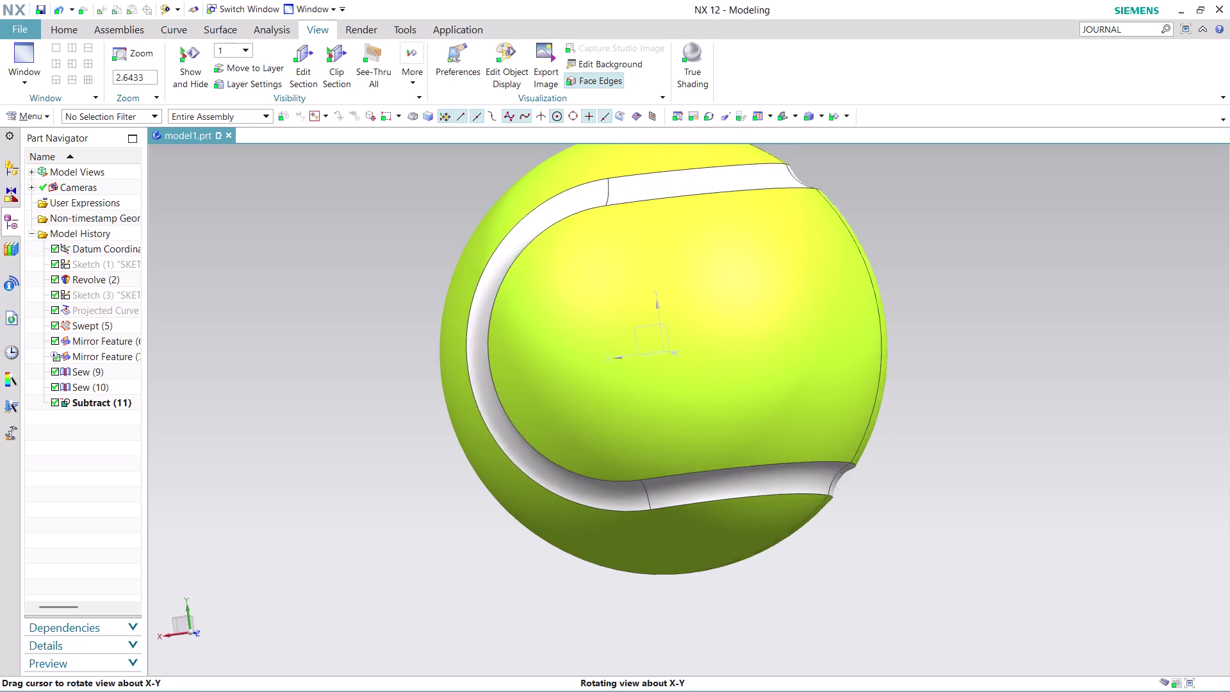
middle_drag(933, 476, 967, 511)
scroll(down, 3)
scroll(up, 3)
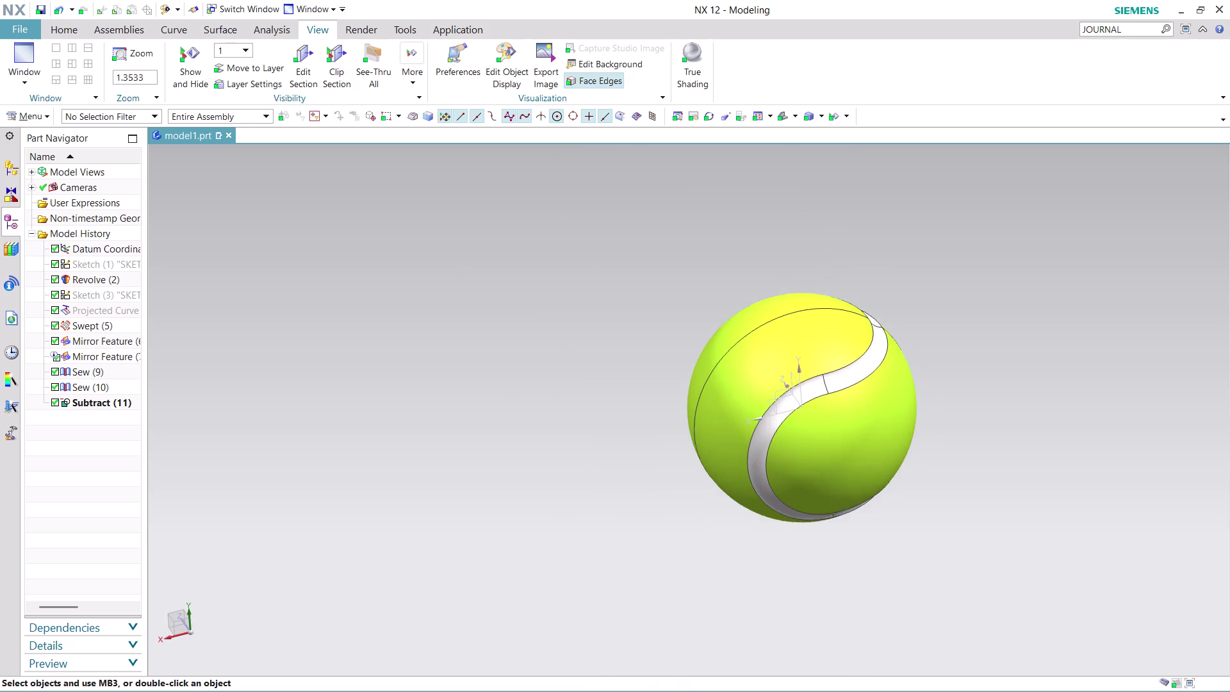
scroll(up, 3)
middle_drag(926, 481, 907, 447)
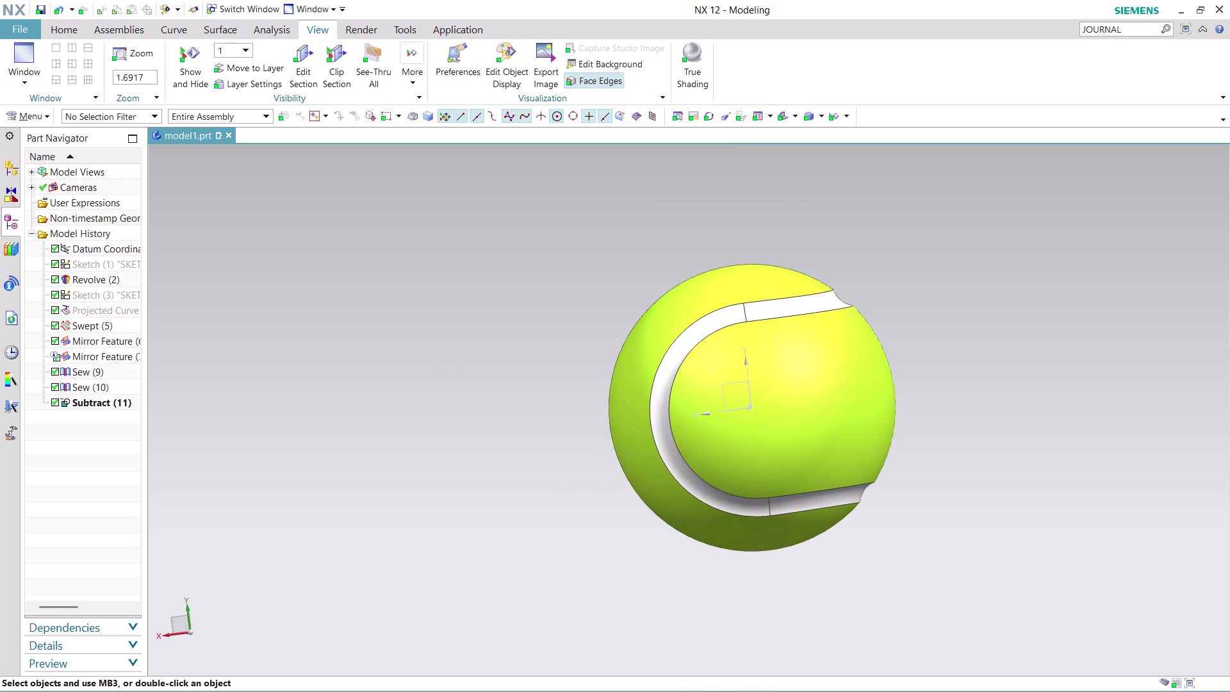
scroll(up, 3)
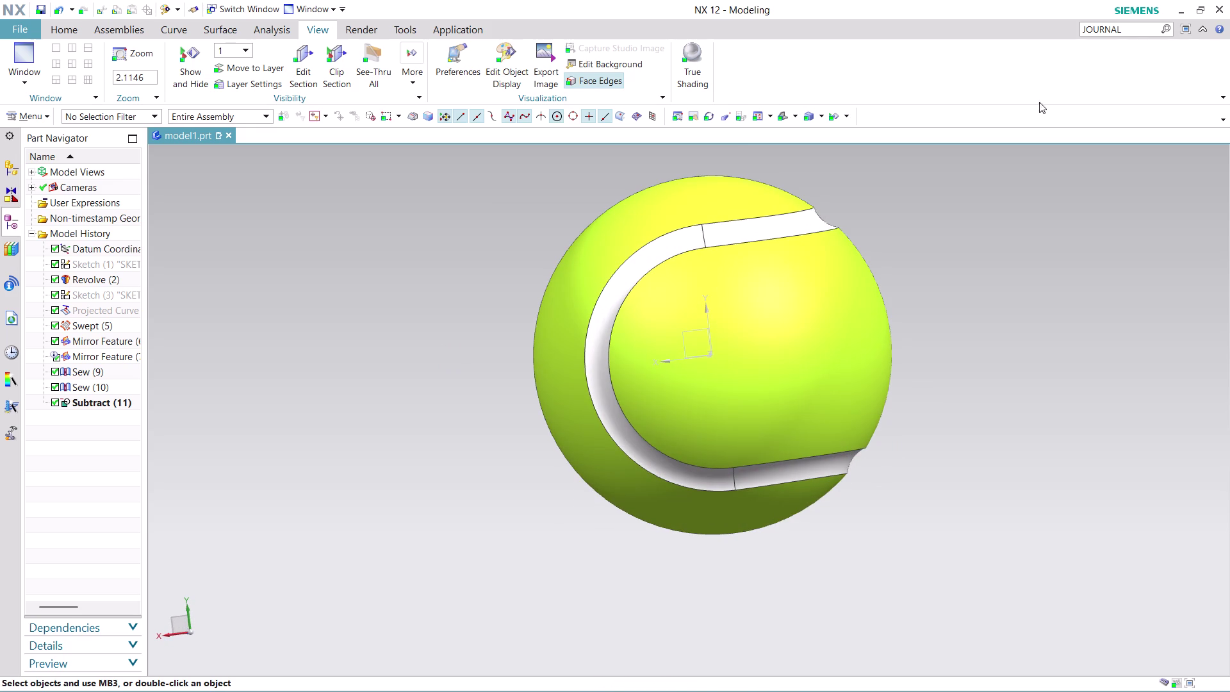
click(1134, 30)
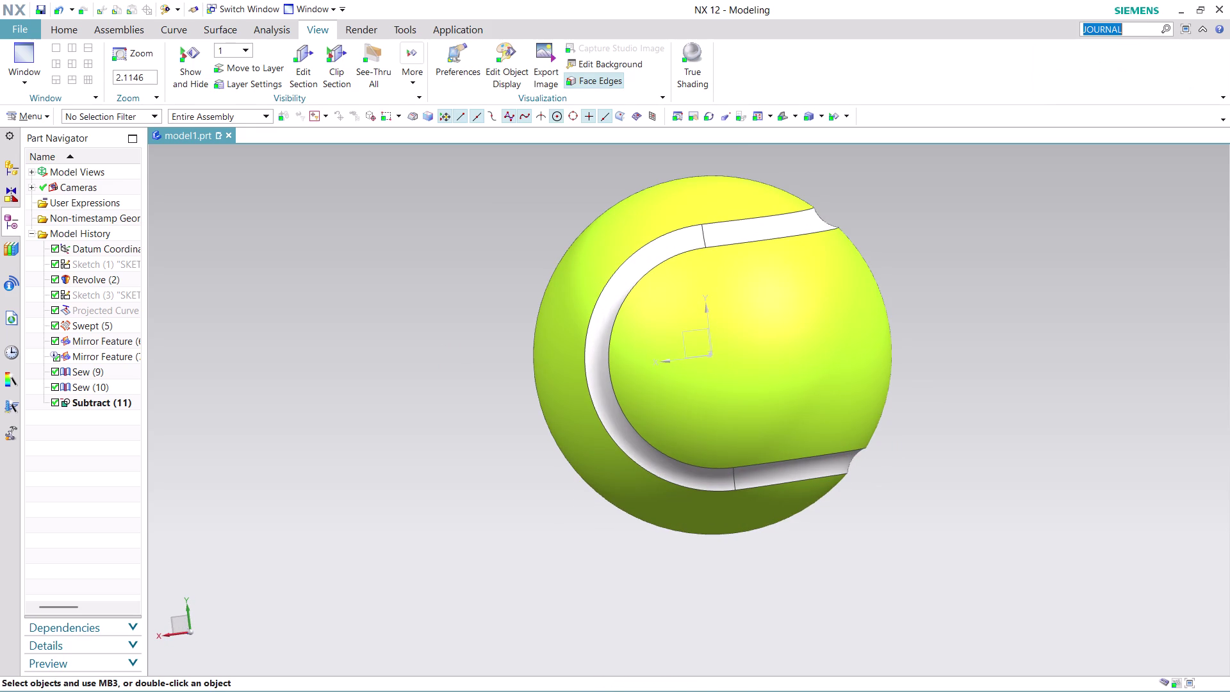
Stop the journal recording via a JOURNAL command search, then close the search results.
key(Return)
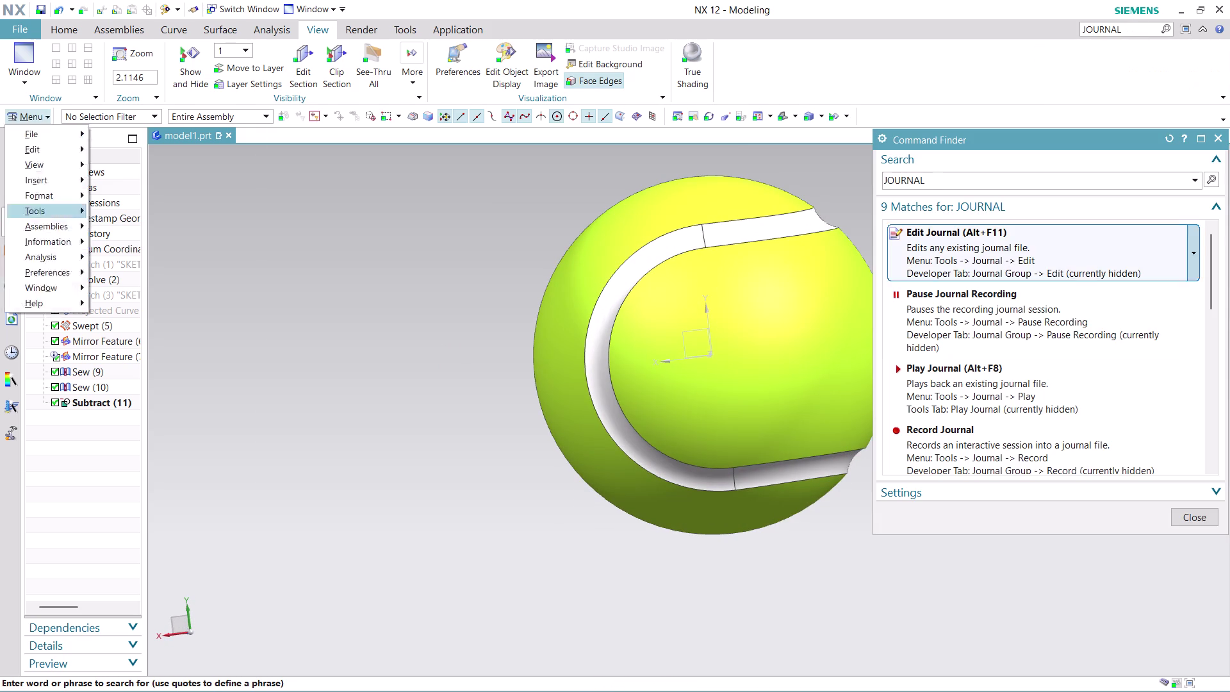
scroll(down, 3)
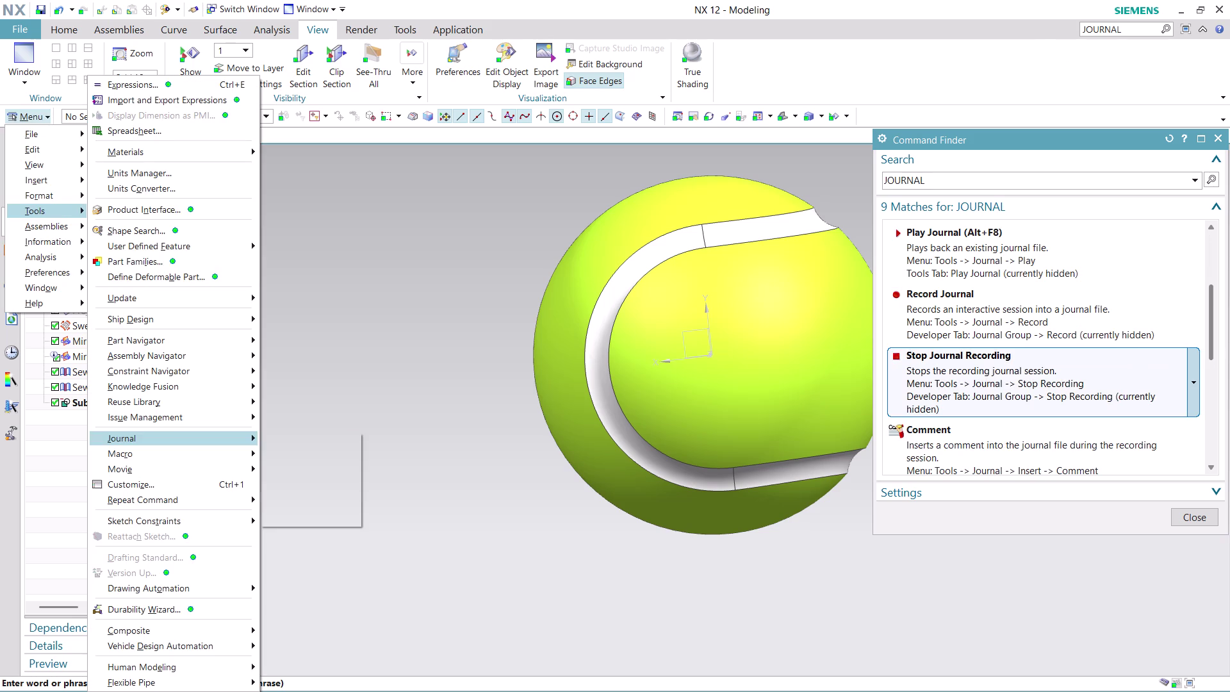
click(976, 366)
click(975, 366)
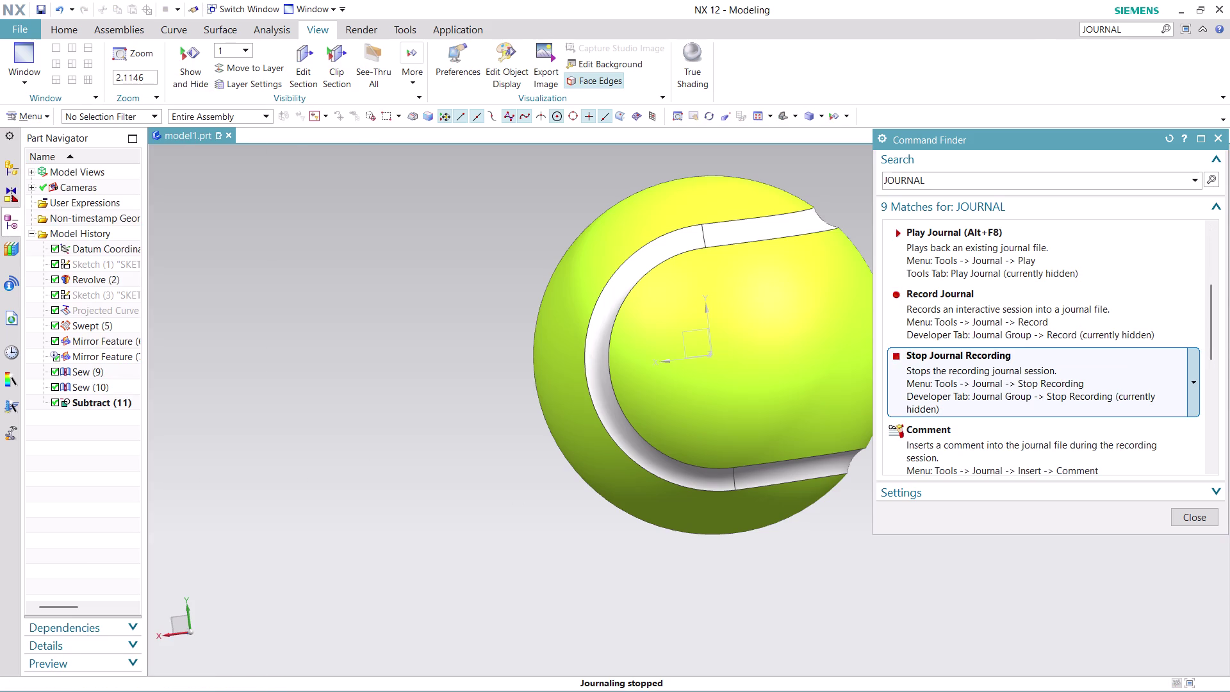
click(975, 366)
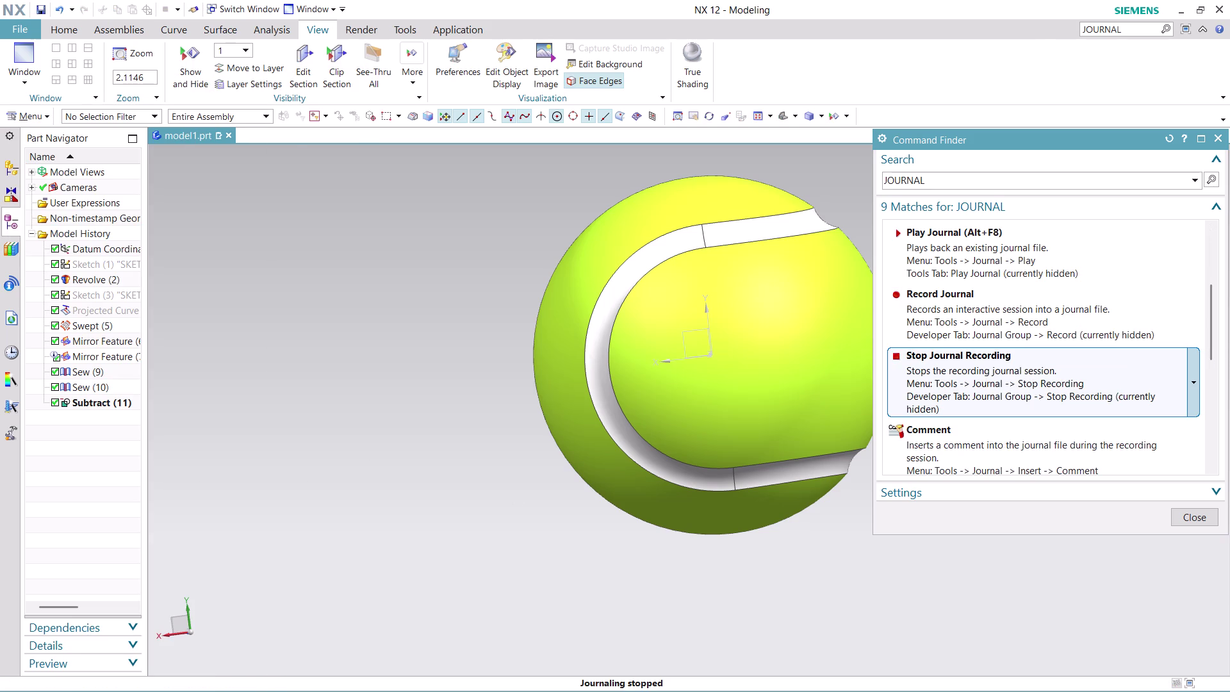
click(975, 366)
click(975, 366)
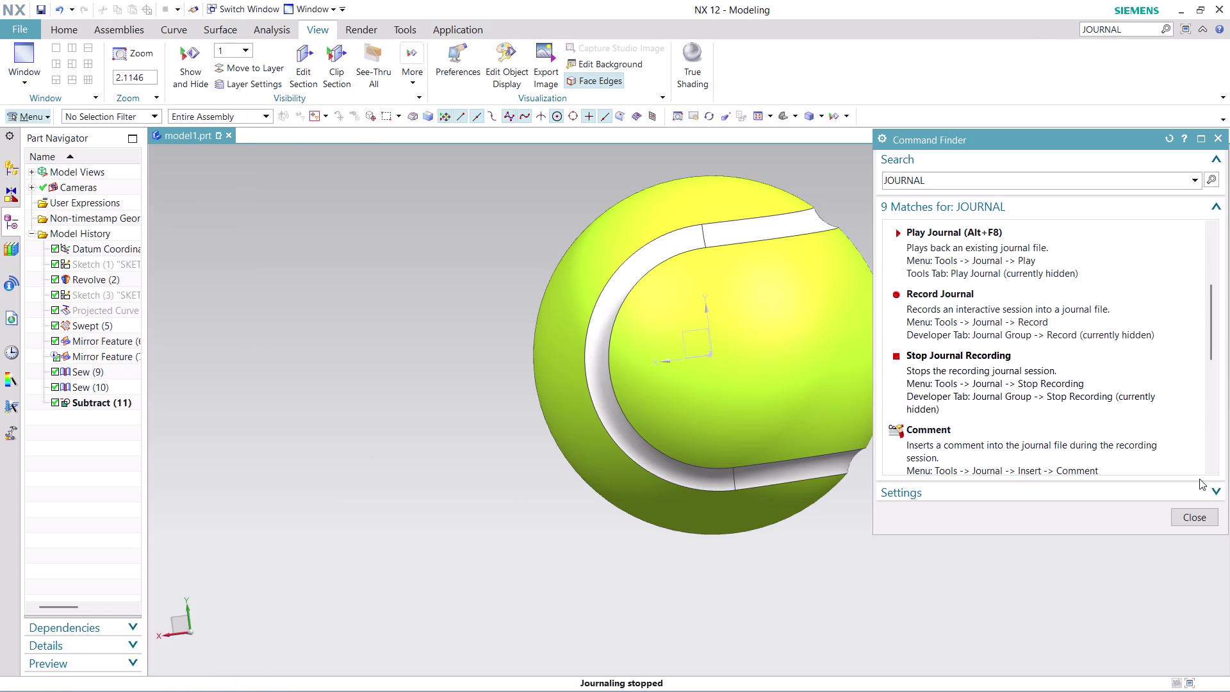
click(1207, 514)
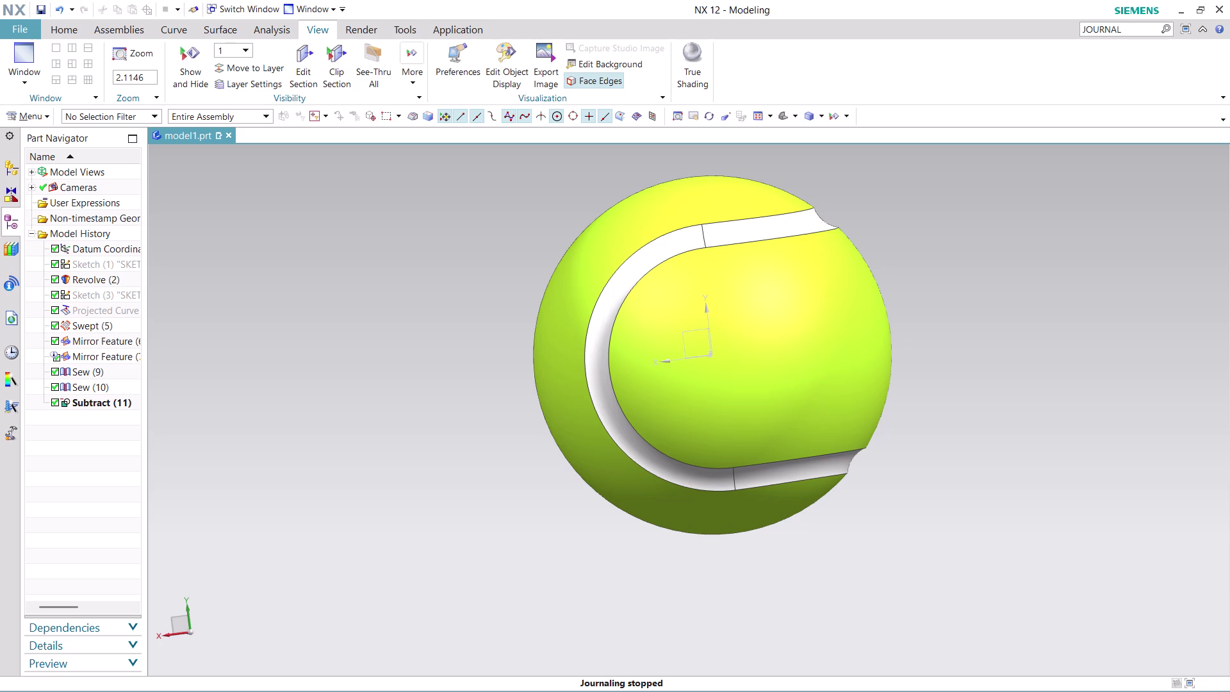
Pan the tennis ball slightly in view and start saving the part.
middle_drag(943, 229, 922, 294)
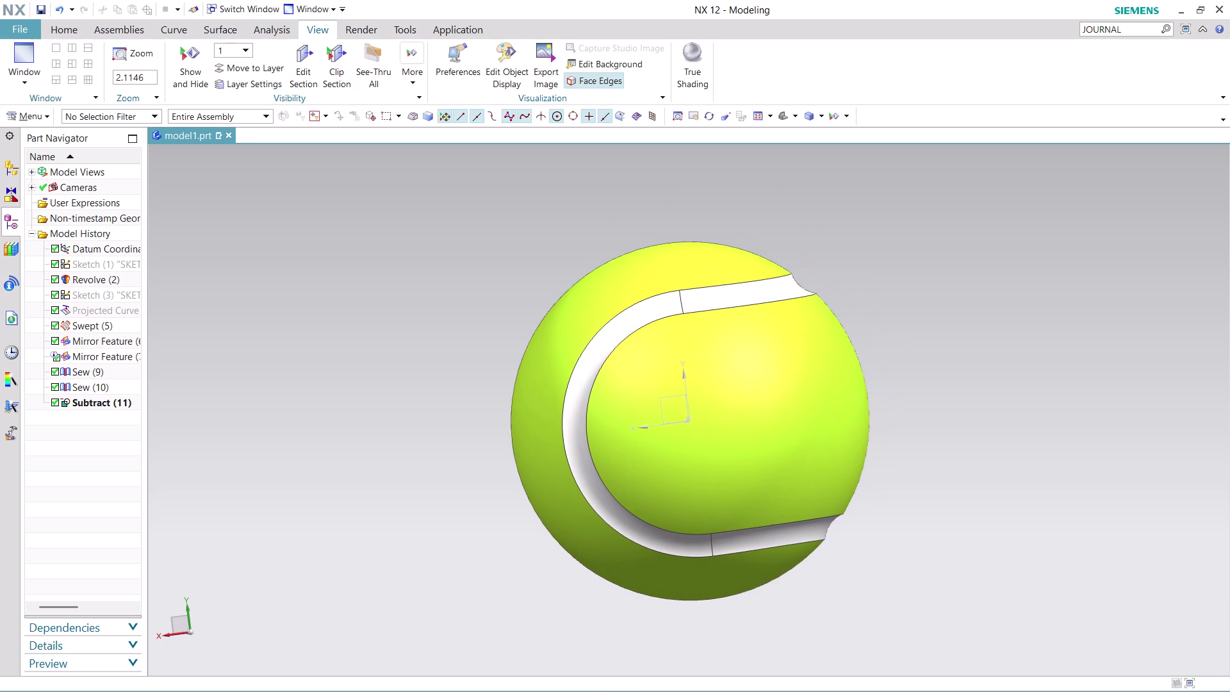
middle_drag(922, 294, 904, 284)
key(ctrl+s)
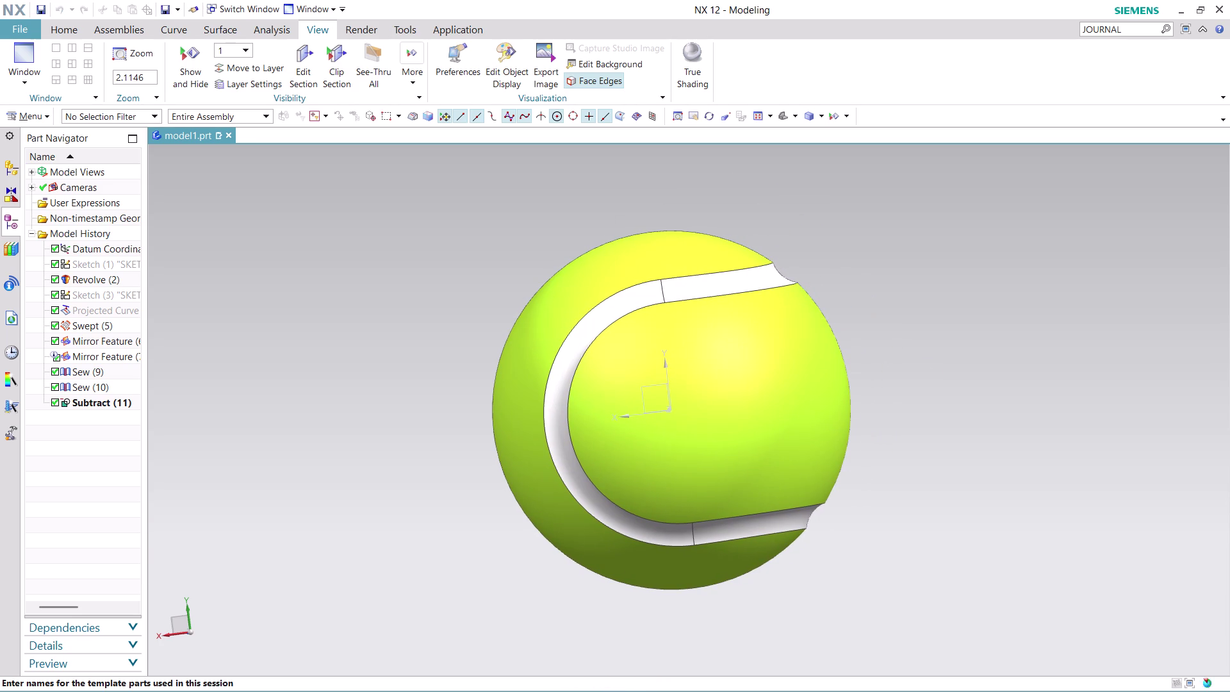
Browse to the nx-cad drawing files folder for the new part file.
click(567, 509)
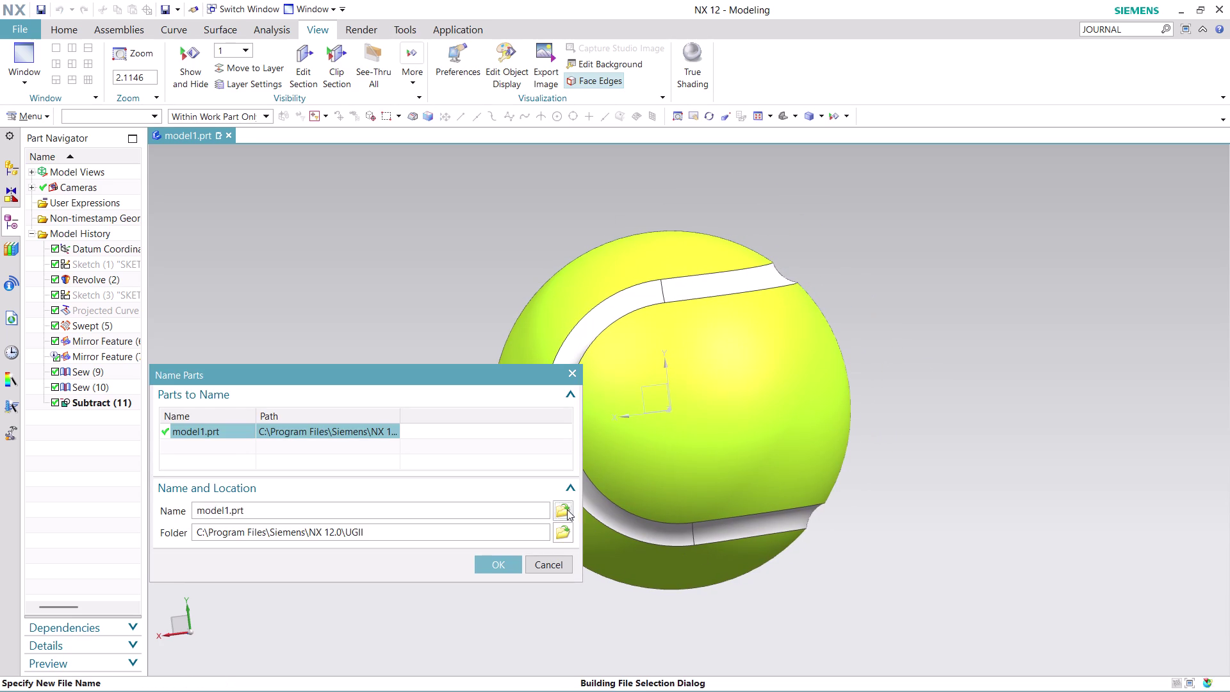
click(165, 346)
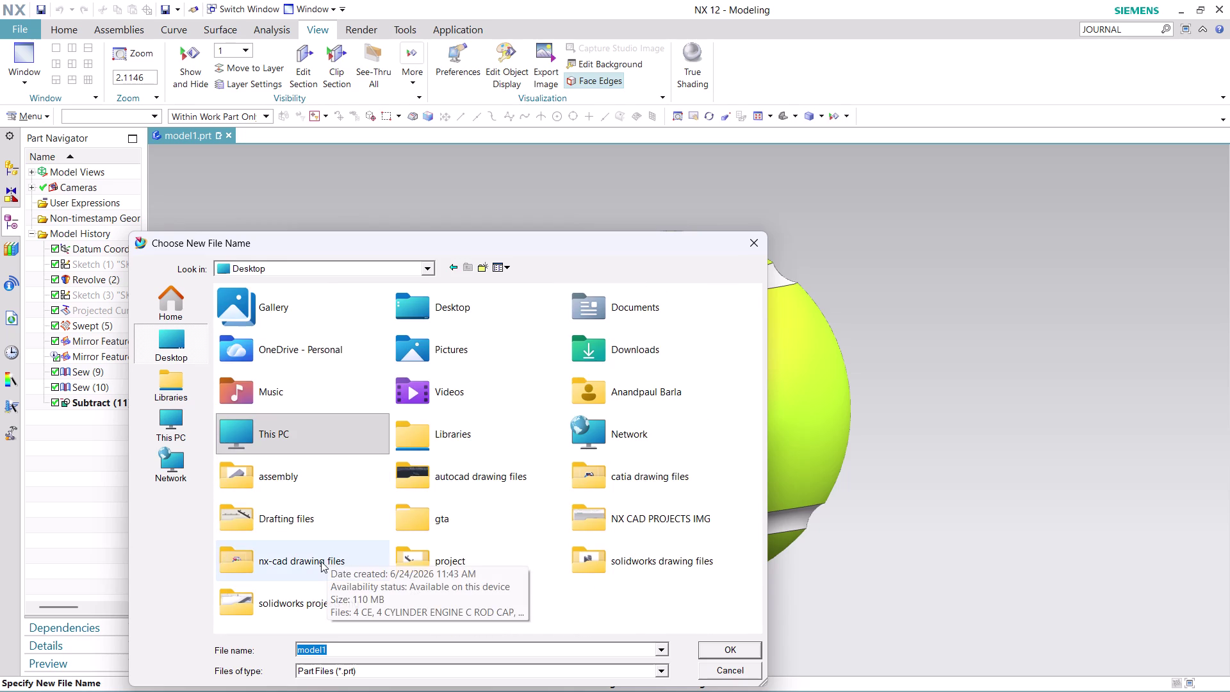
double_click(321, 561)
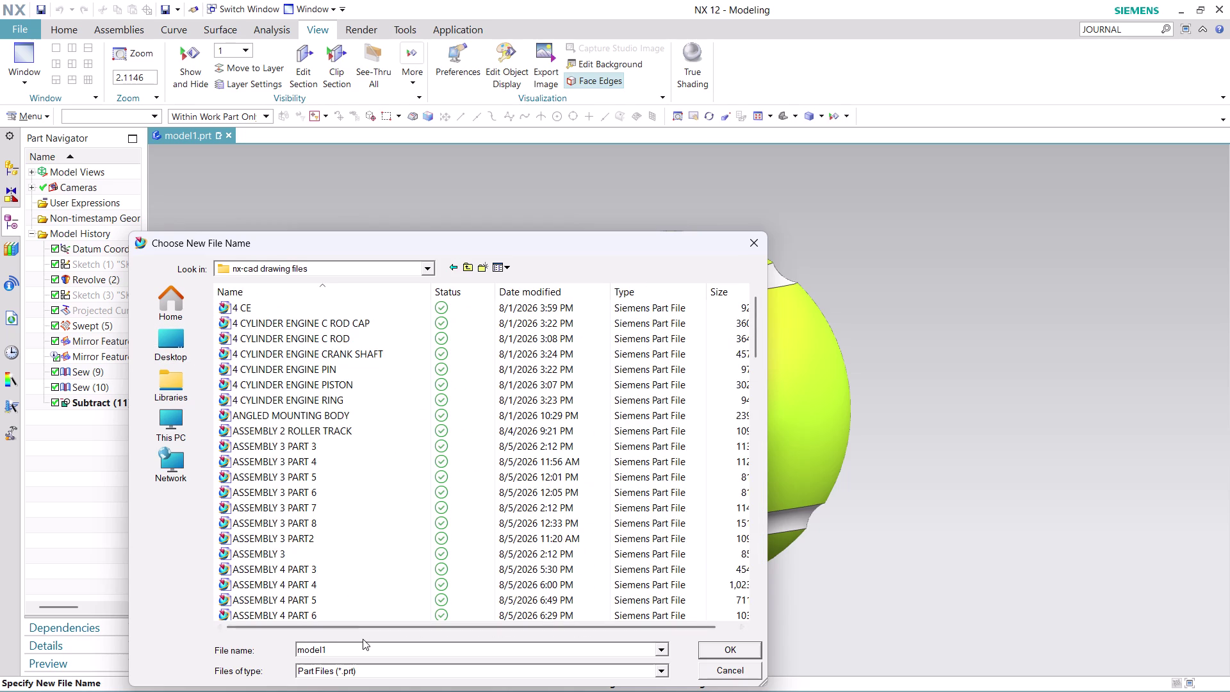
click(362, 645)
Name the part SURFACE MODEL 2 and save it.
text(SU)
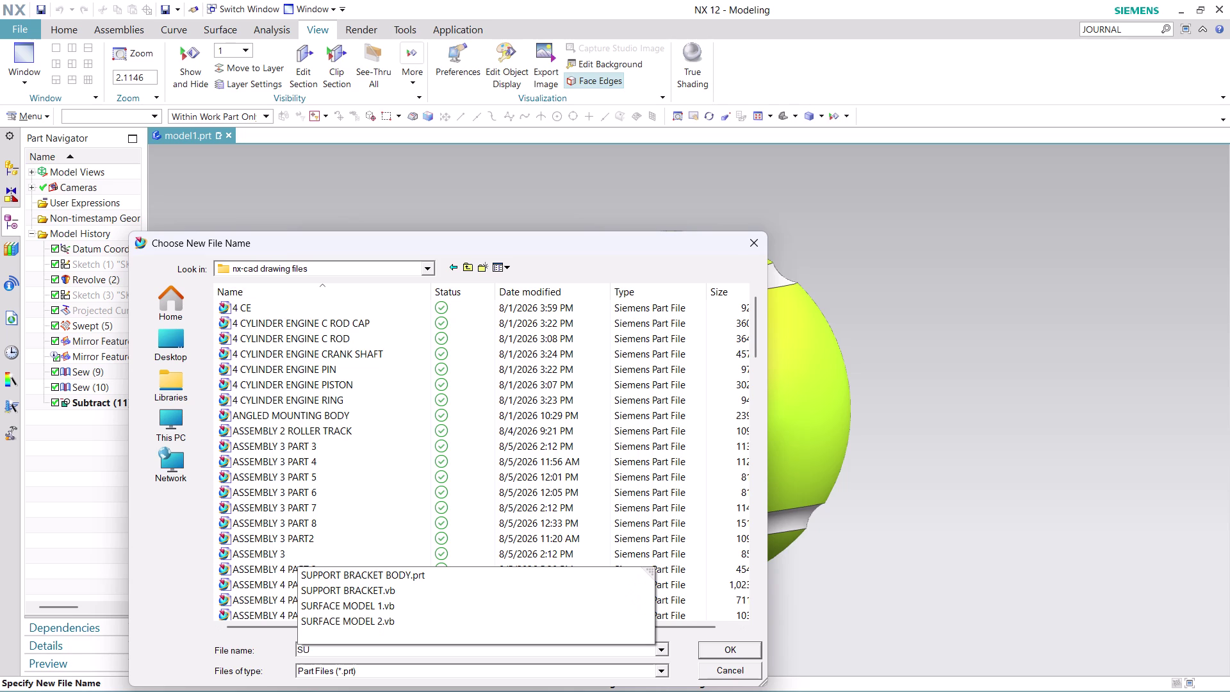
text(RF)
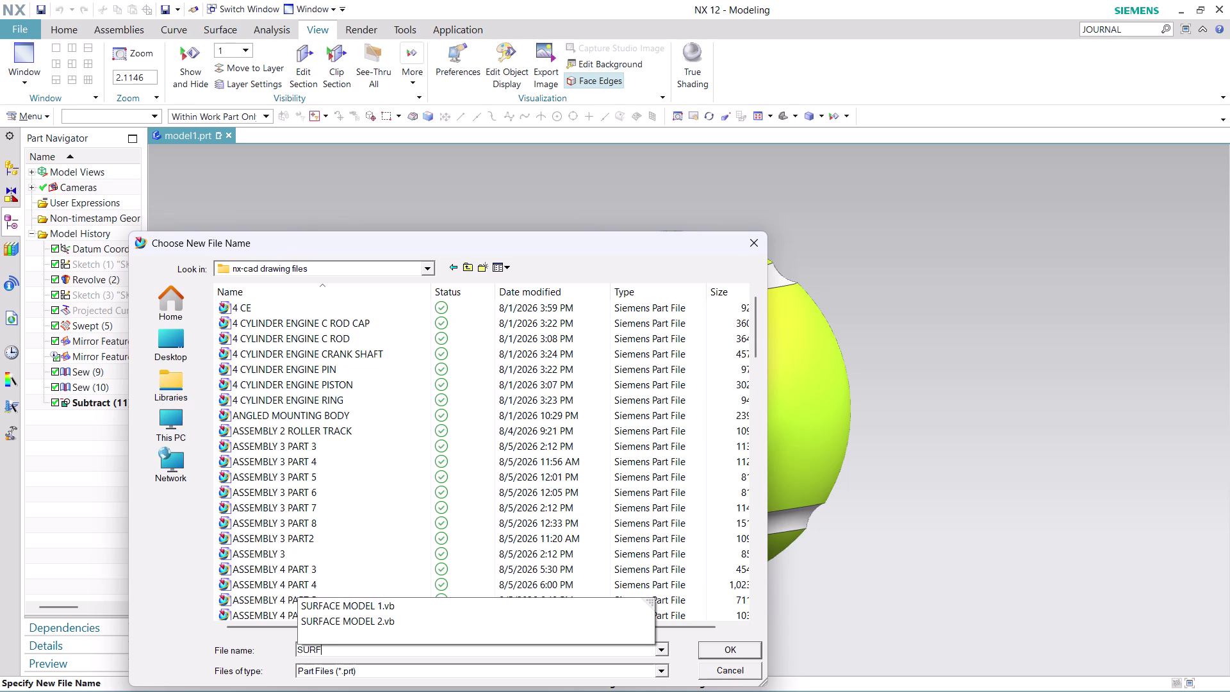
text(A)
text(C)
text(E)
key(space)
text(M)
text(ODEL)
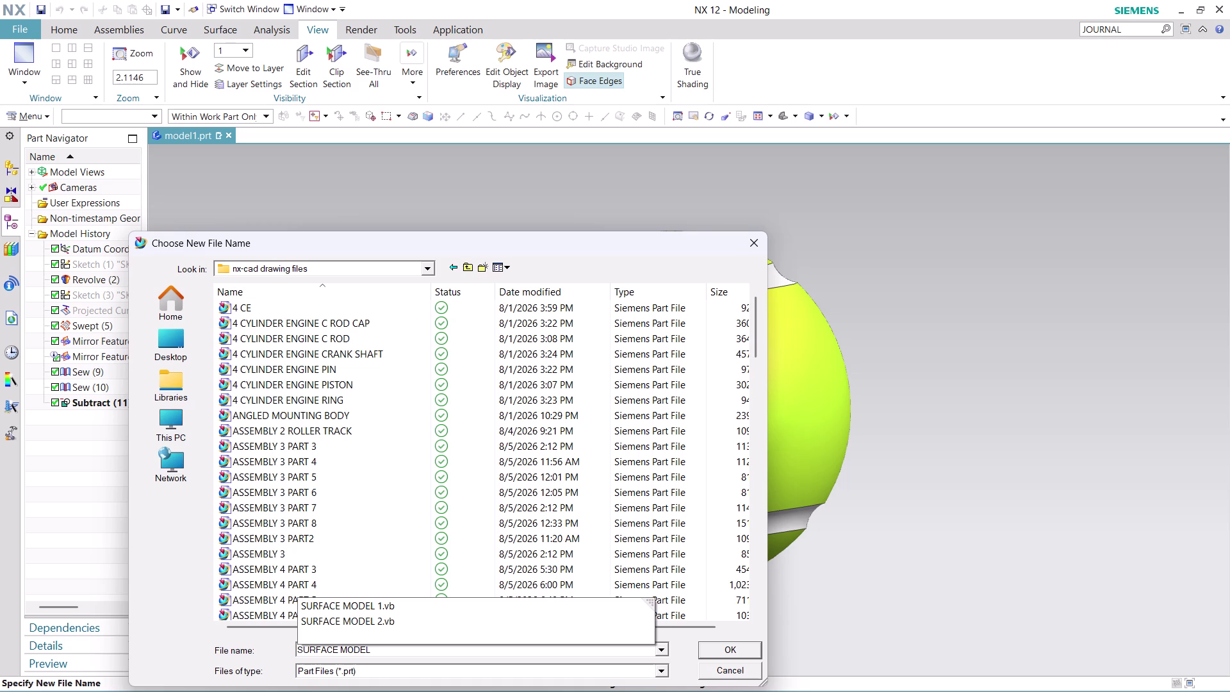
key(space)
text(2)
key(Return)
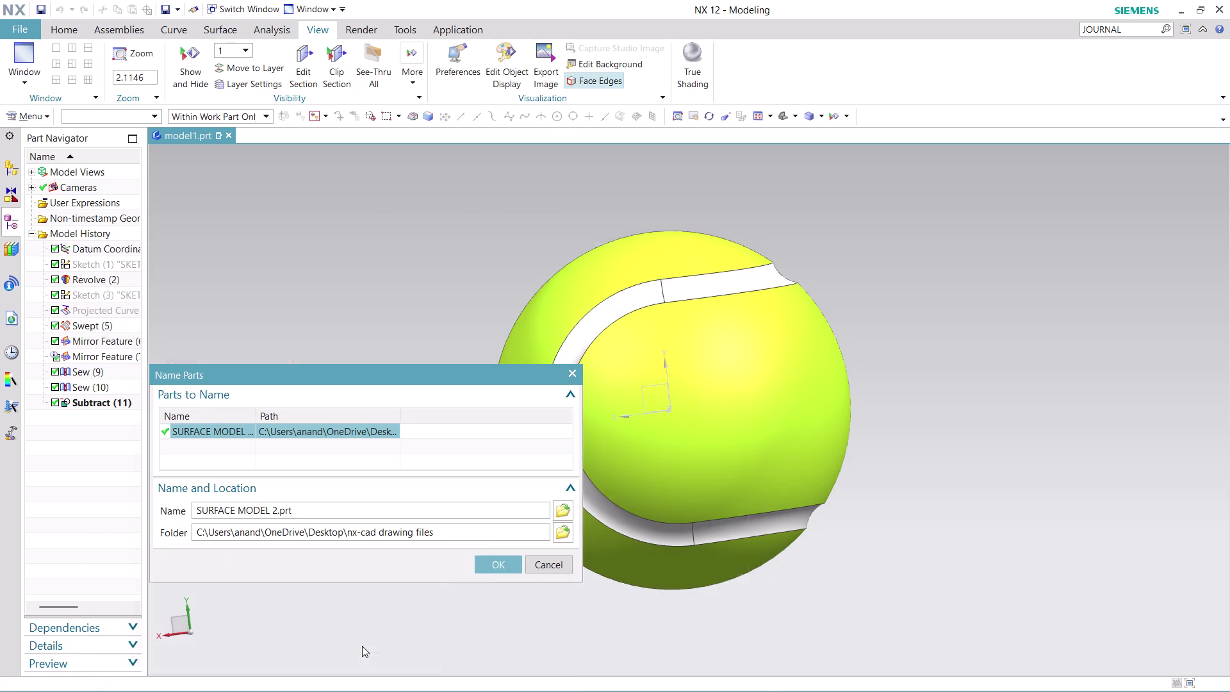
click(498, 558)
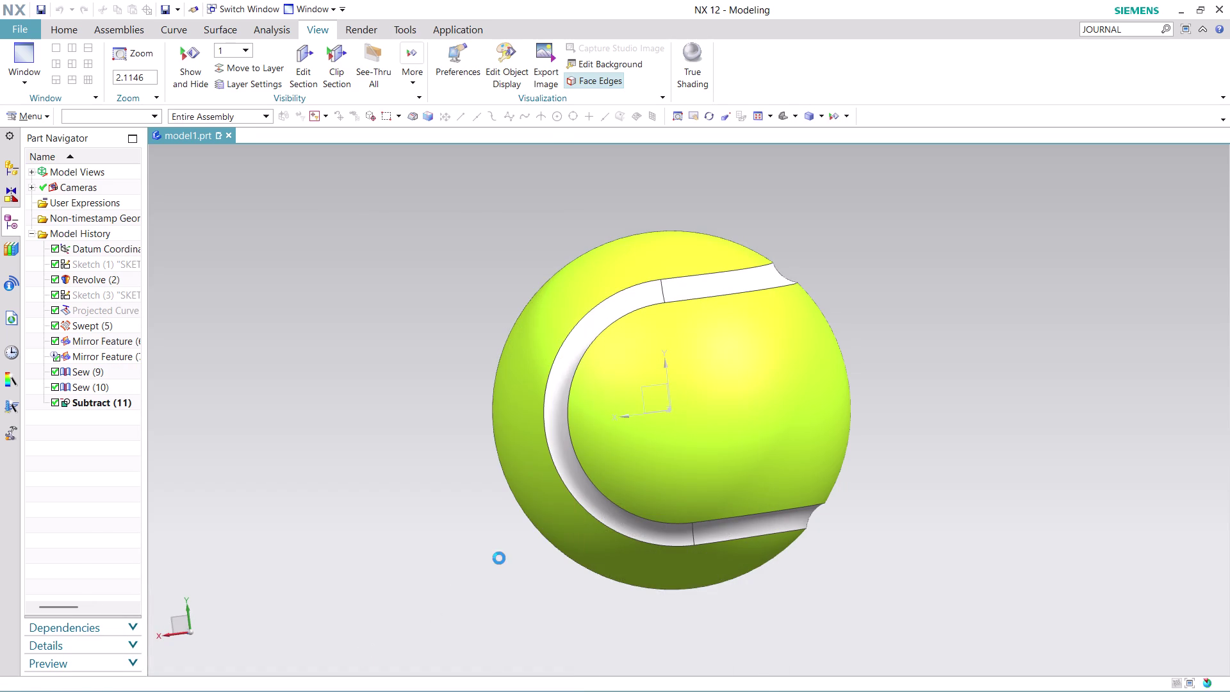
click(19, 24)
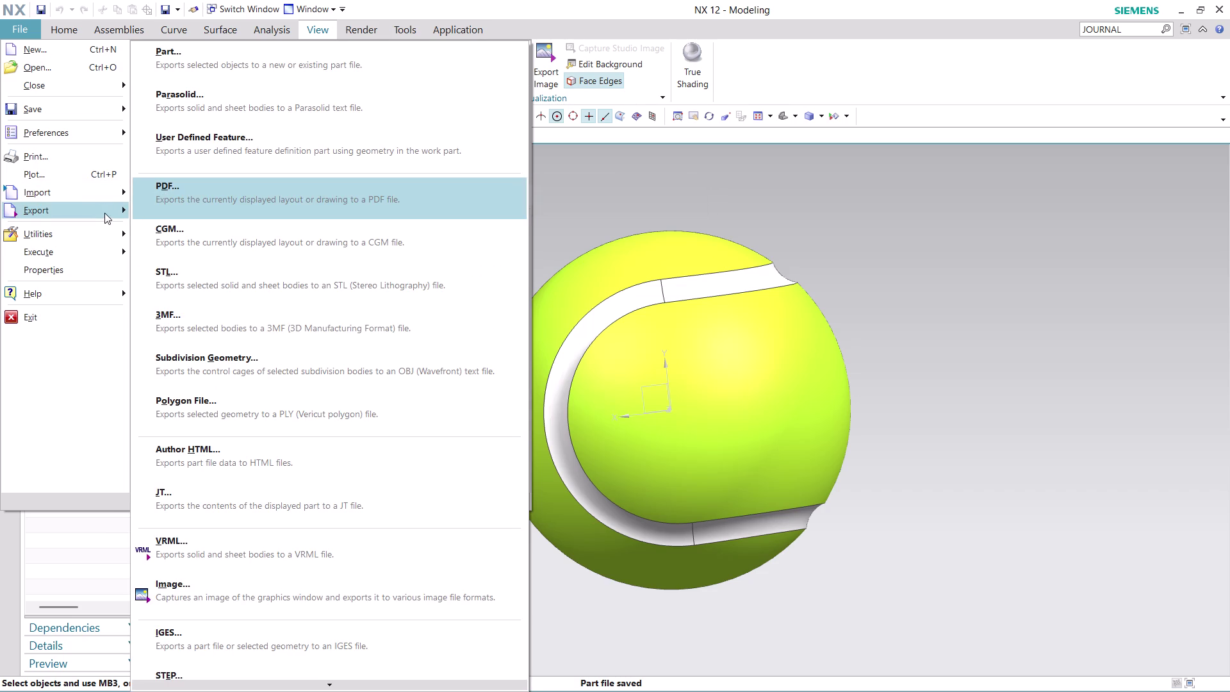
Export the display to PDF, trimming the suggested file name to SURFACE MODEL 2.
click(190, 187)
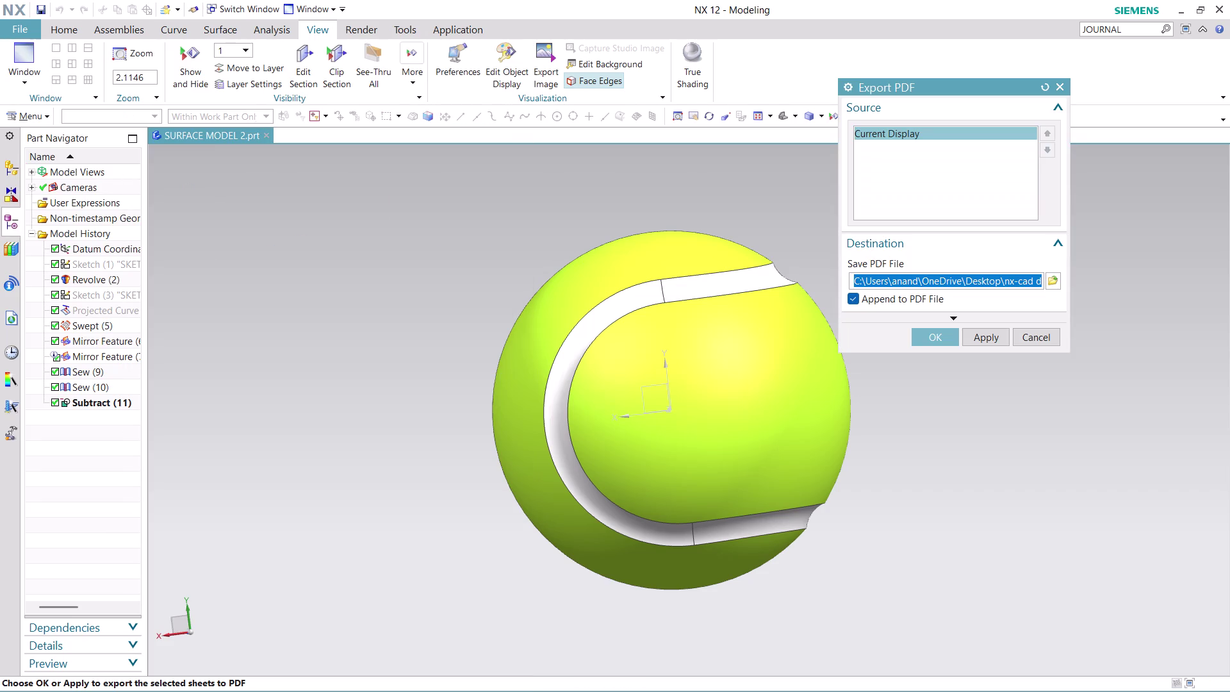
click(1055, 274)
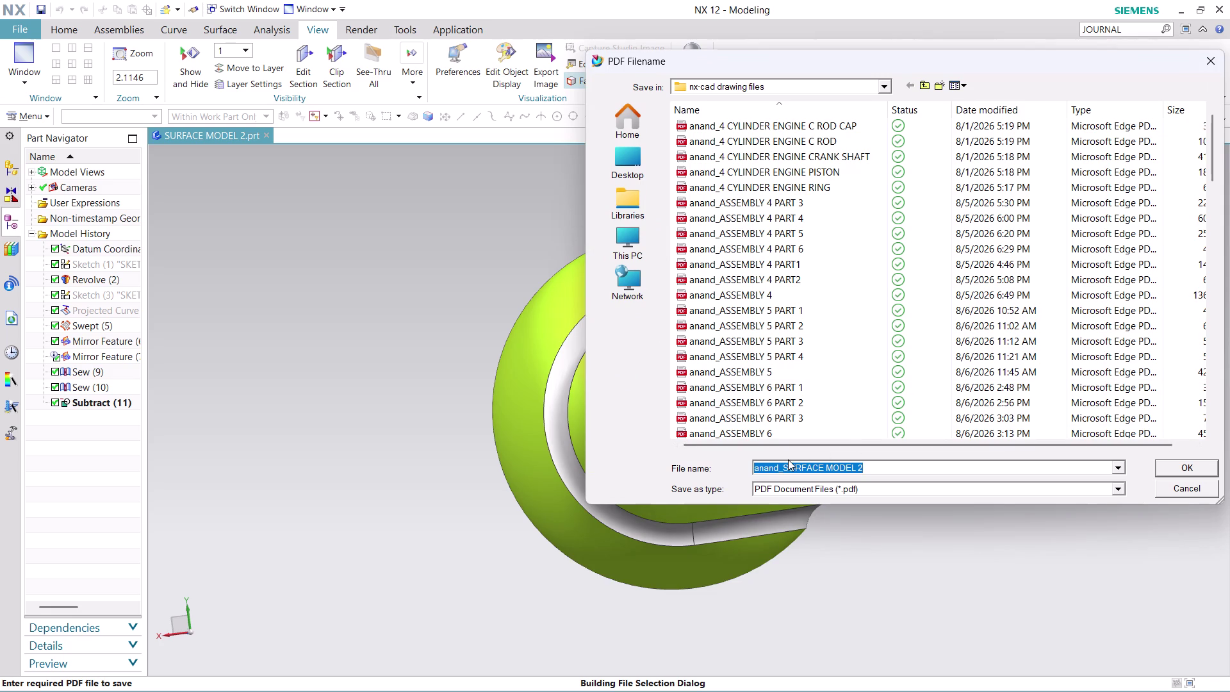
click(779, 468)
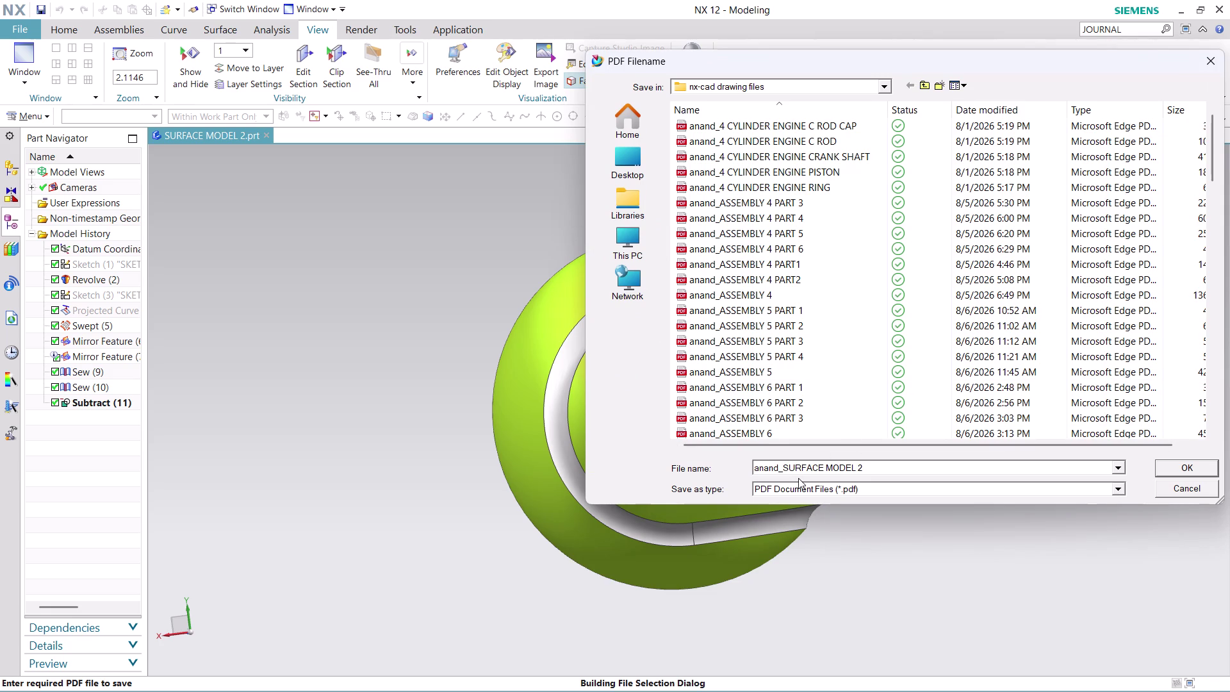
key(Right)
key(BackSpace)
key(BackSpace)
key(BackSpace)
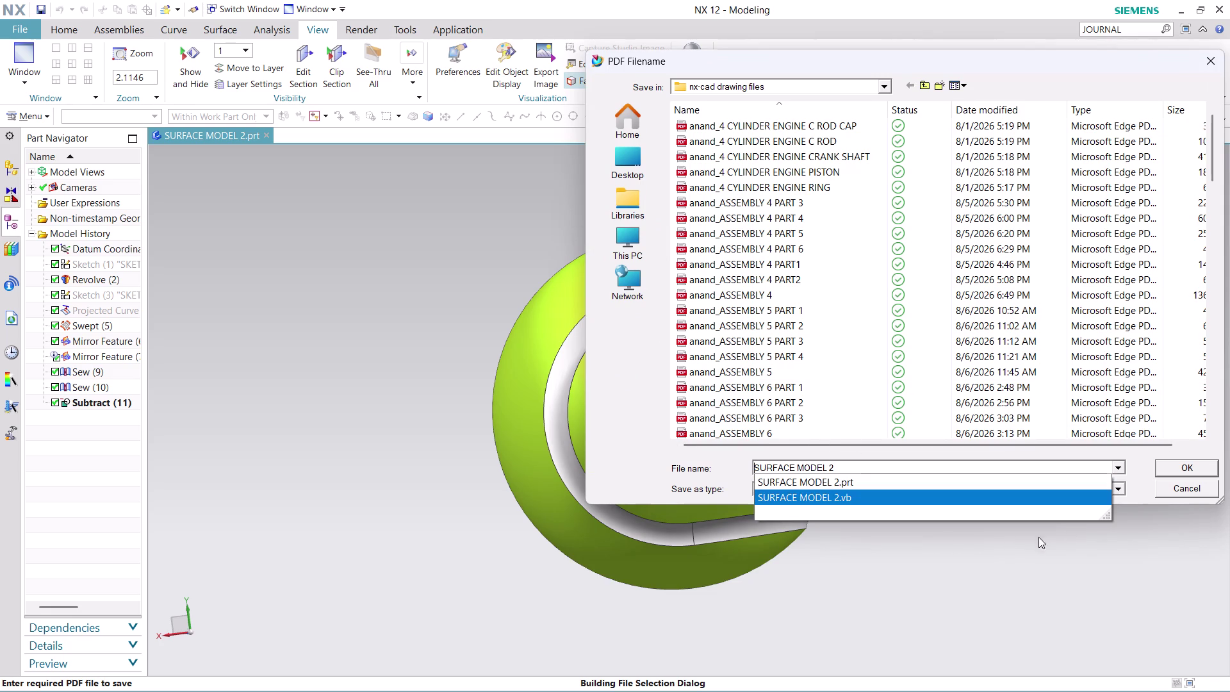
click(1140, 477)
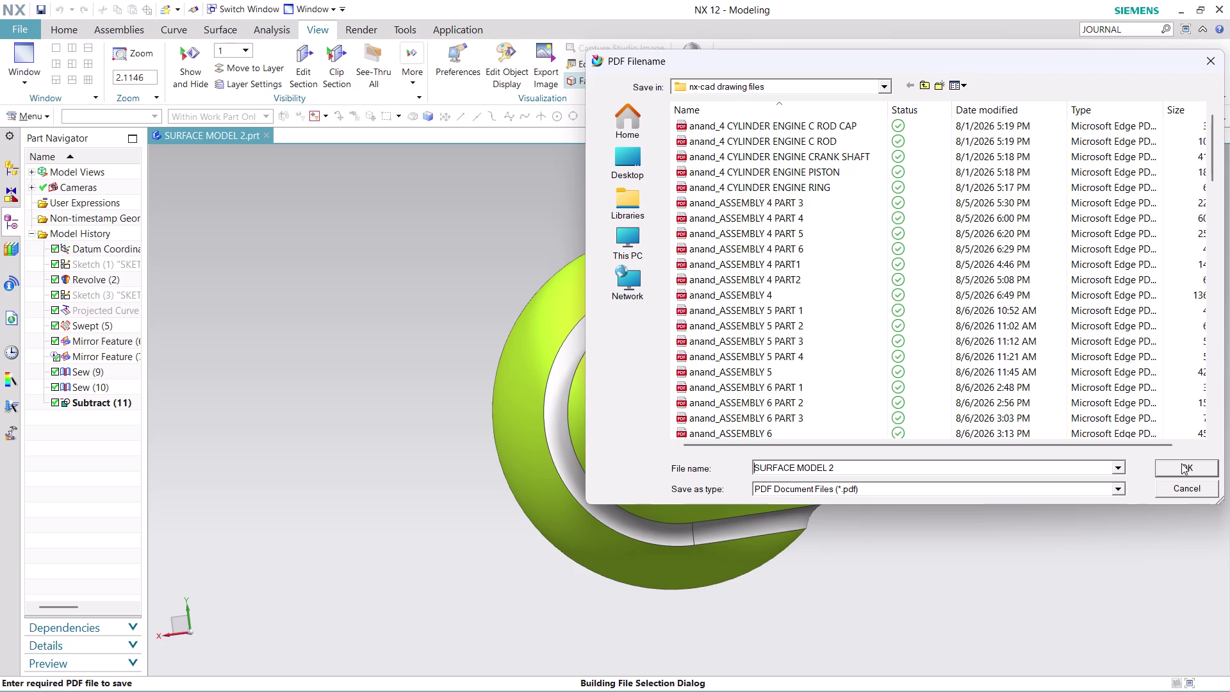
click(1181, 463)
click(927, 342)
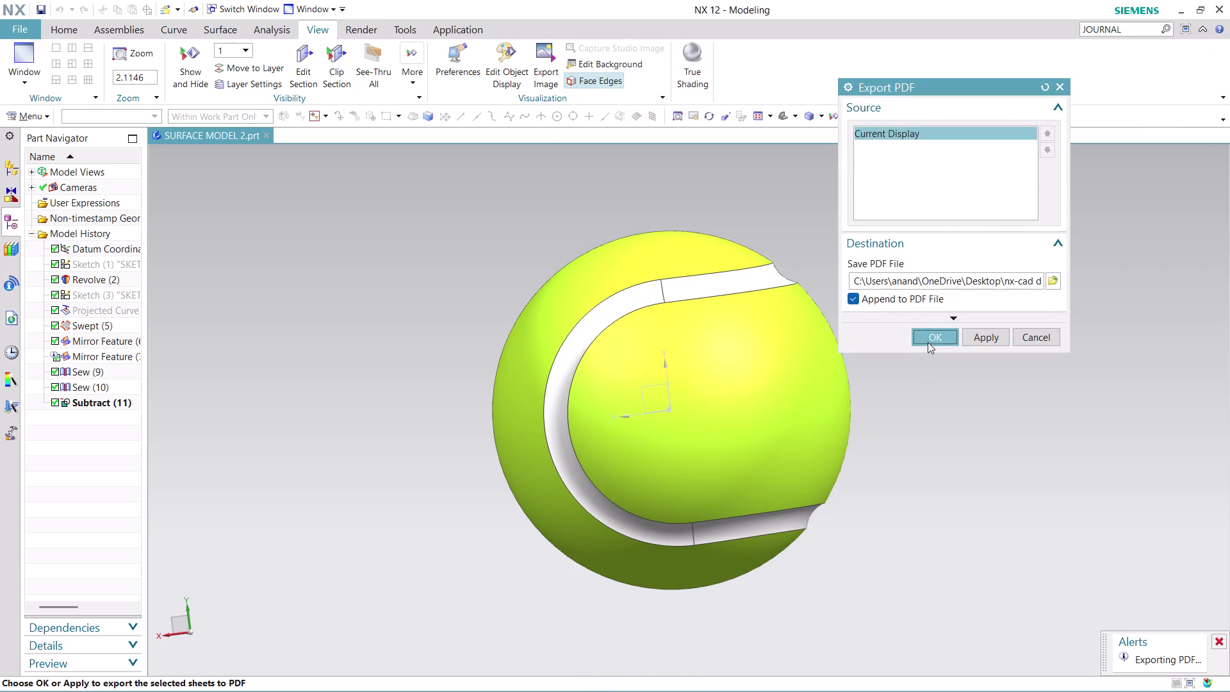